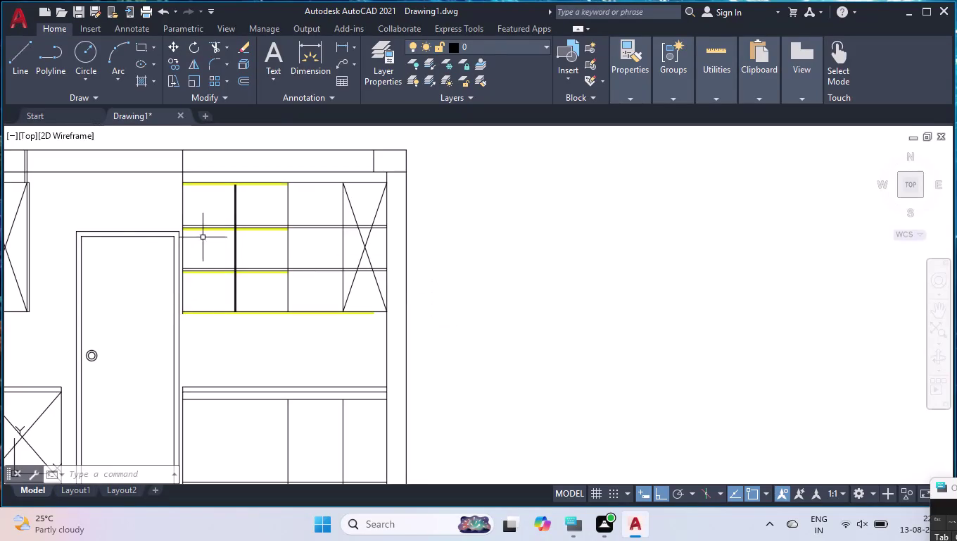
Join the bay's outline edges into one polyline.
key(o)
key(BackSpace)
key(j)
key(Return)
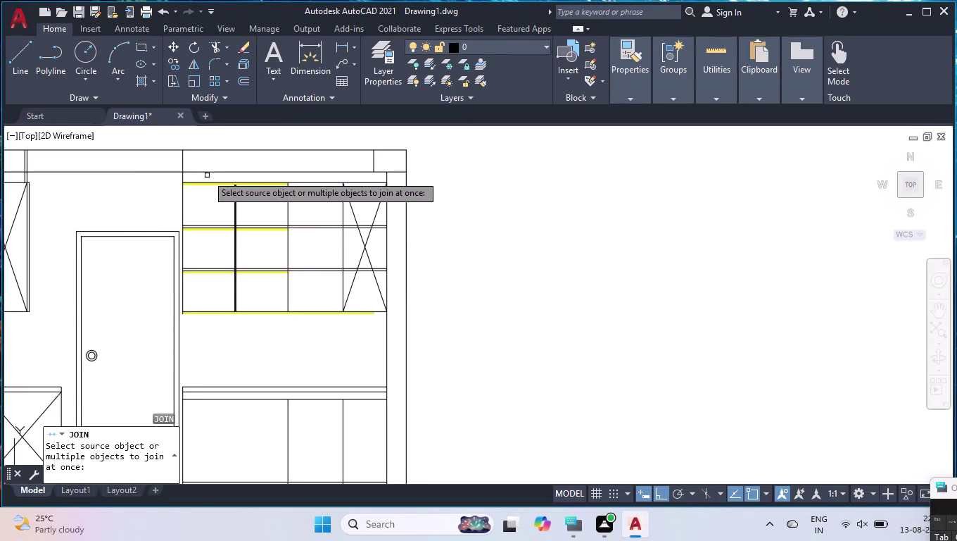
click(207, 176)
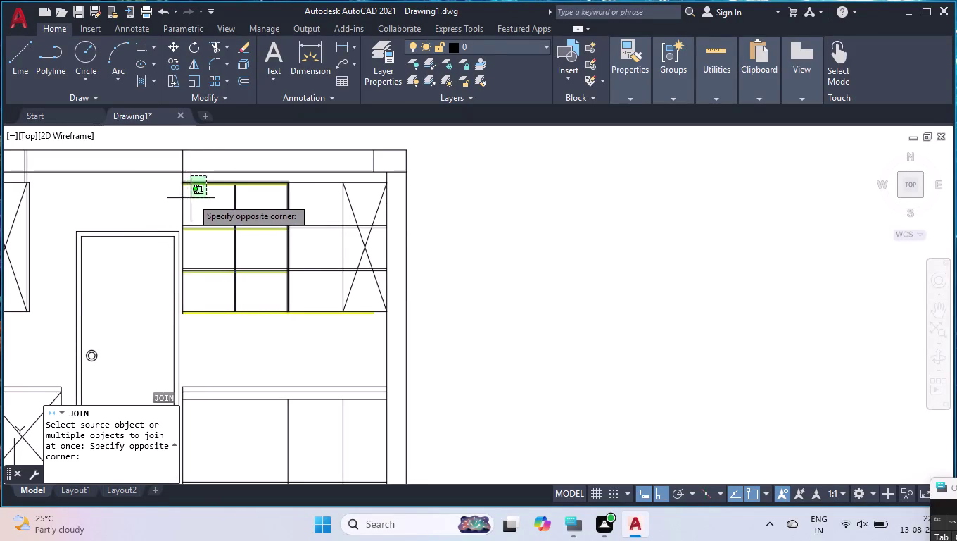
click(197, 198)
click(183, 194)
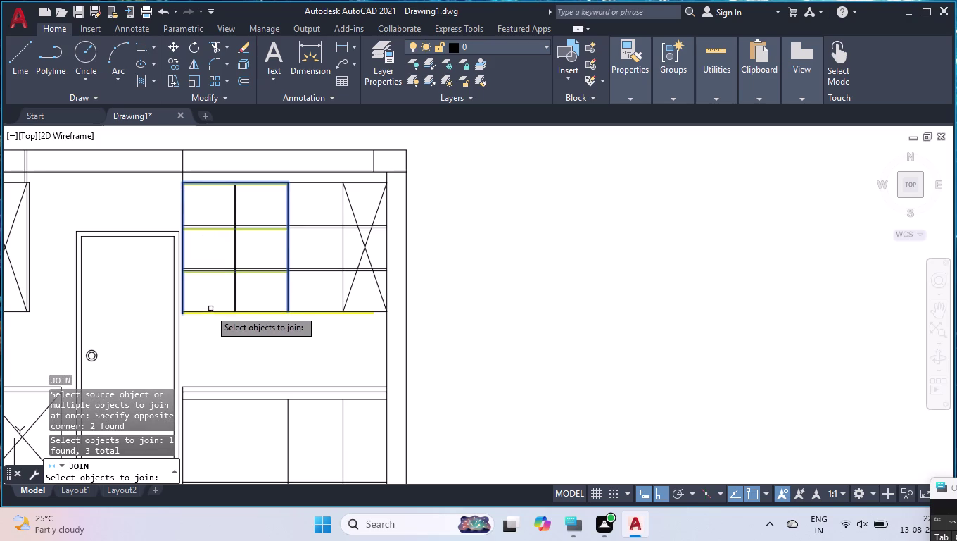
click(209, 309)
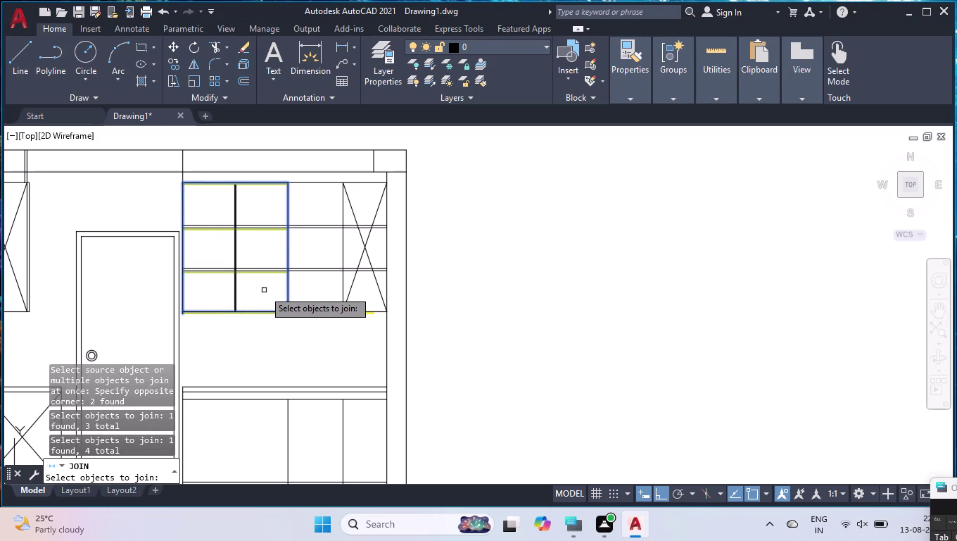
key(Return)
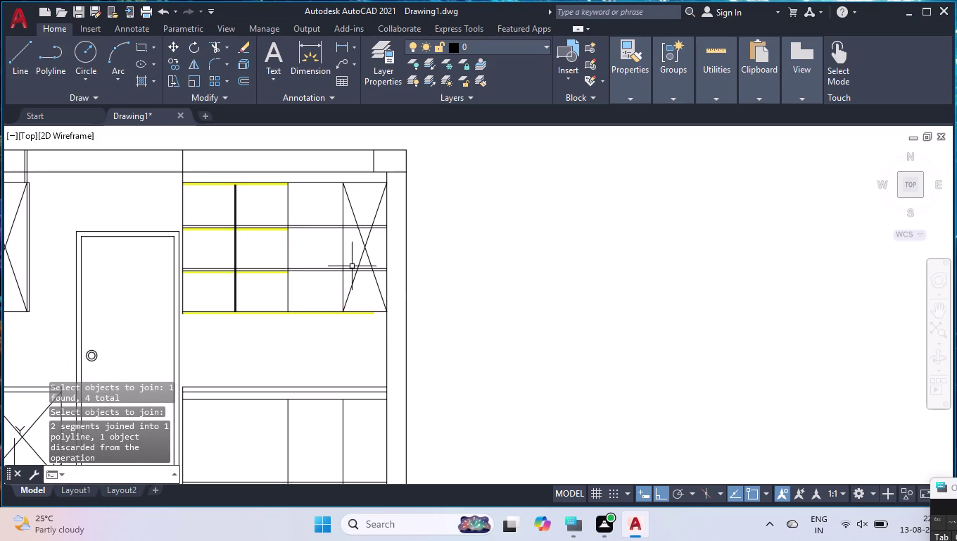
Offset the bay outline 40 units inward.
text(OFF)
key(Return)
text(49)
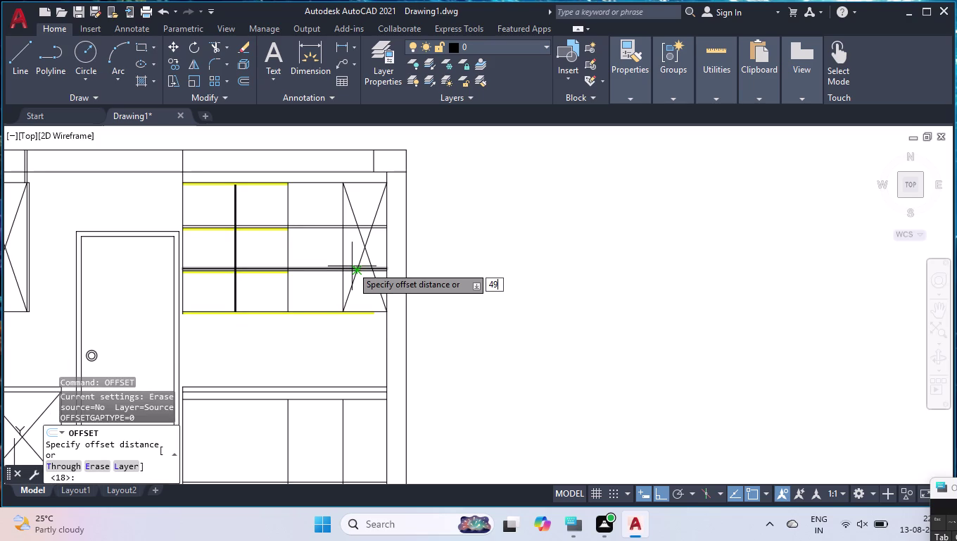
key(BackSpace)
key(0)
key(Return)
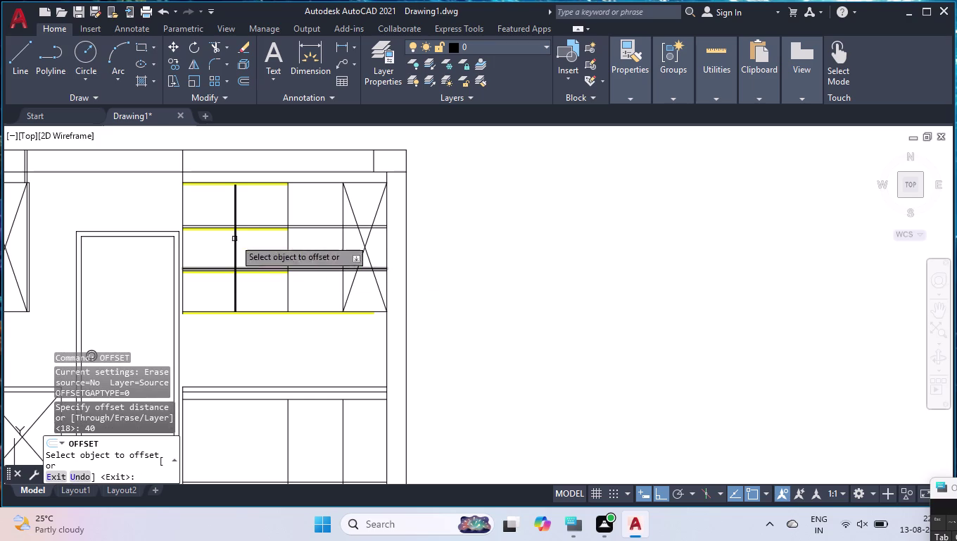
click(287, 247)
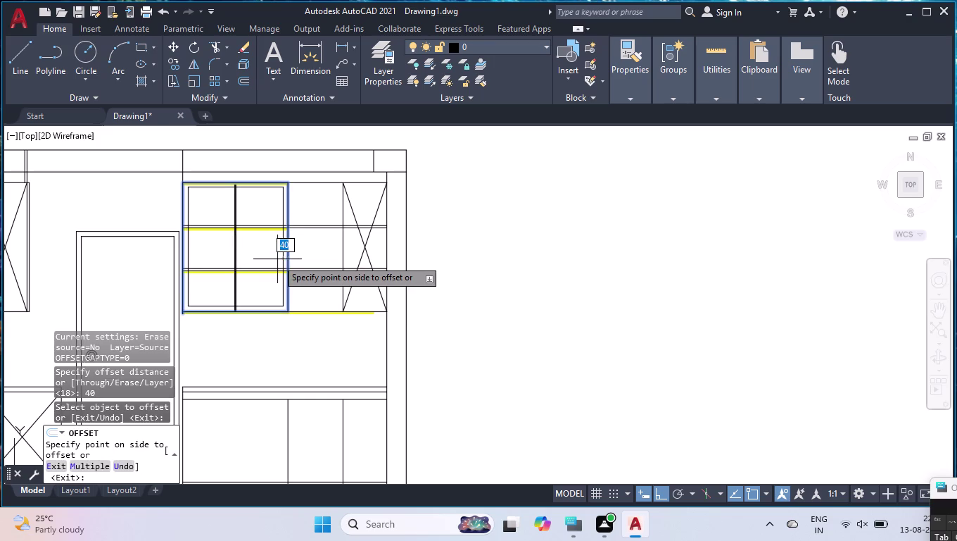
click(277, 260)
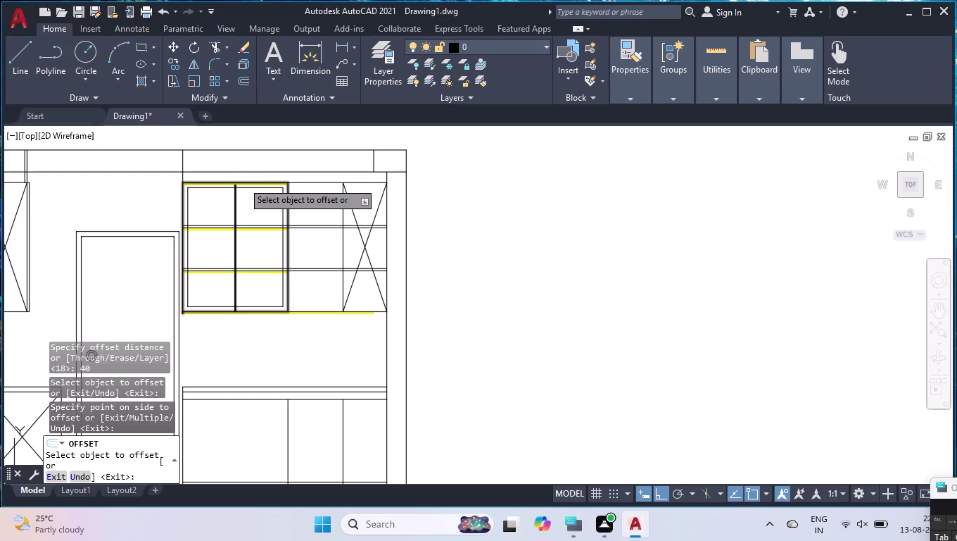
key(Escape)
Undo the inner offset outline and the bay-edge join.
key(Escape)
key(Escape)
key(u)
key(Return)
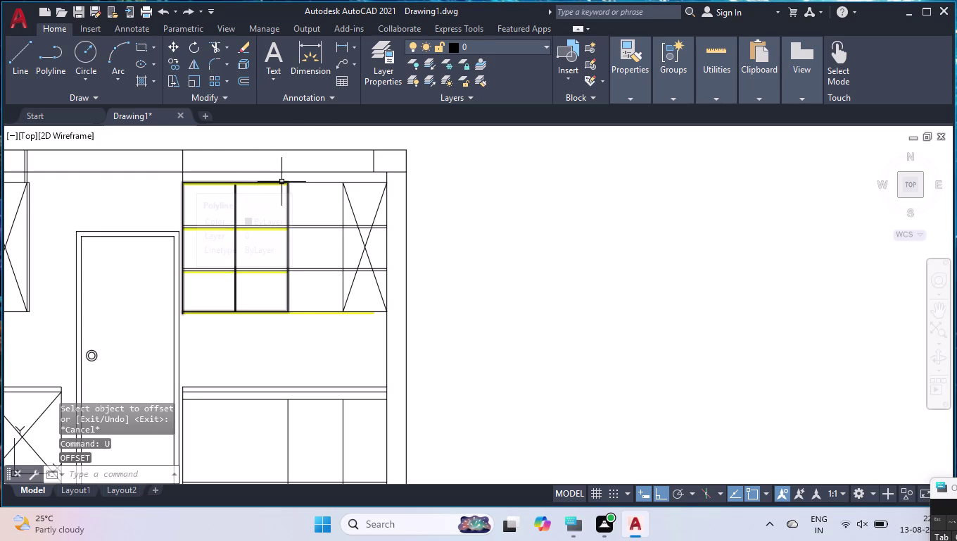
key(u)
key(Return)
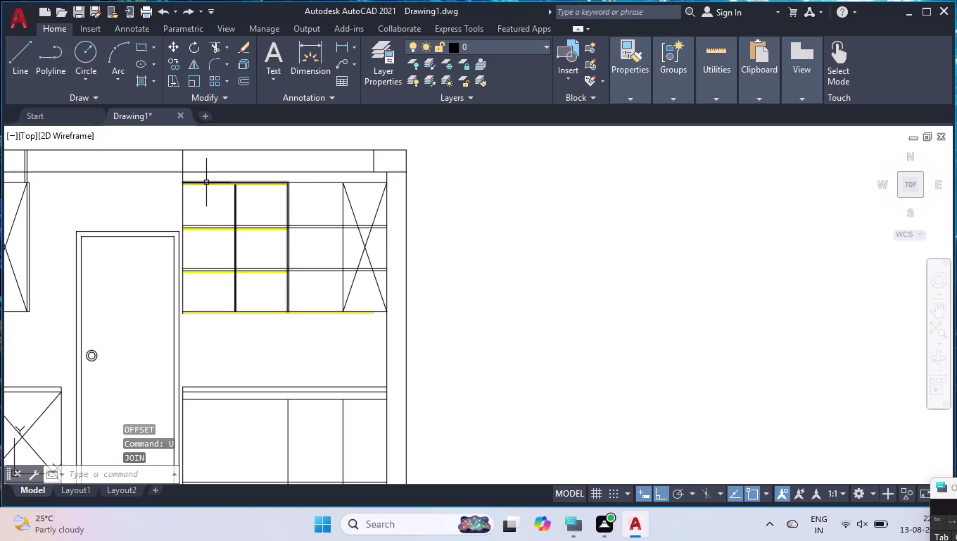
Break the bay's top-and-right outline at a single point with BR.
click(208, 182)
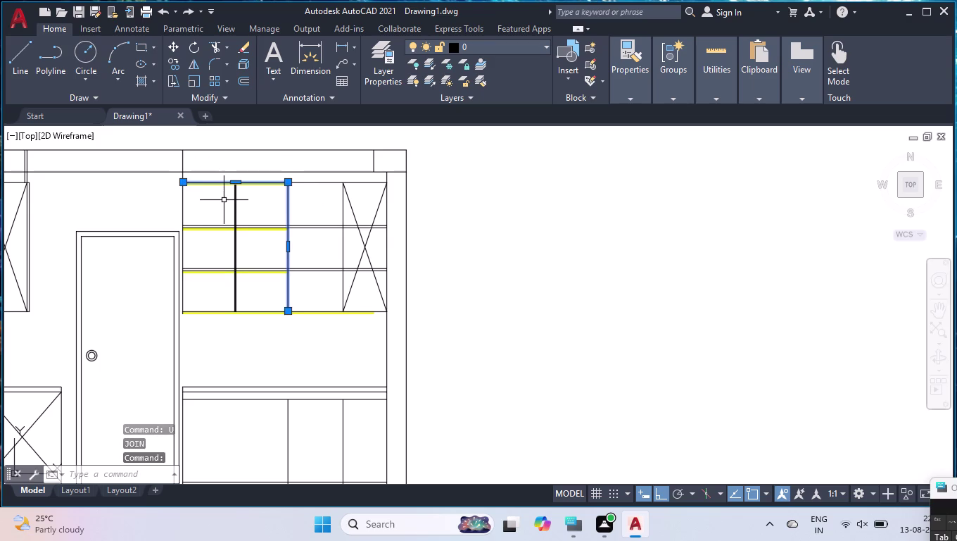
text(BR)
click(261, 246)
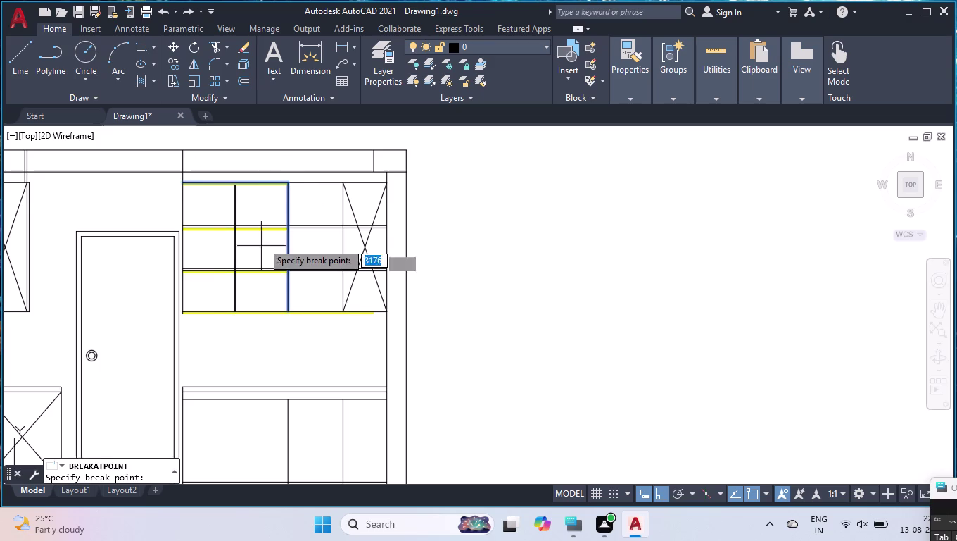
click(285, 183)
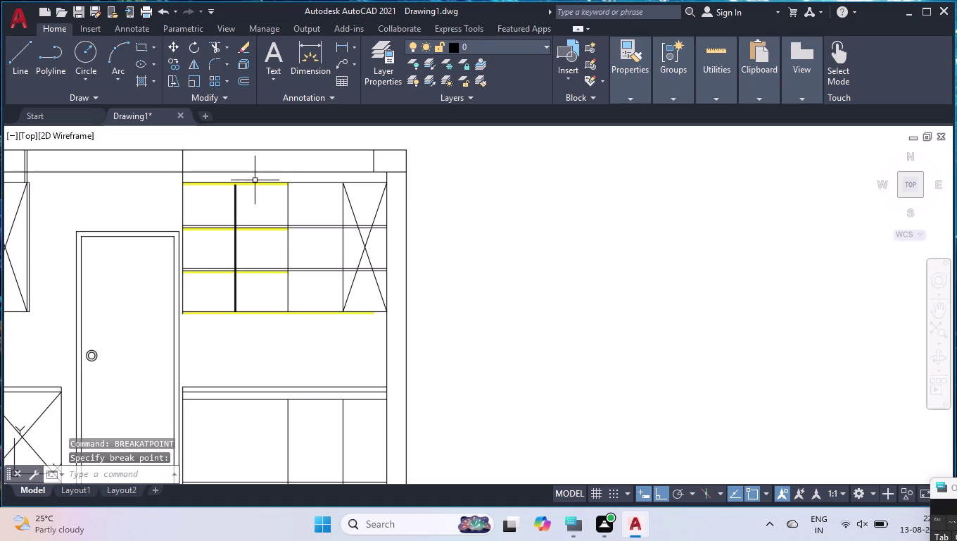
key(space)
scroll(up, 3)
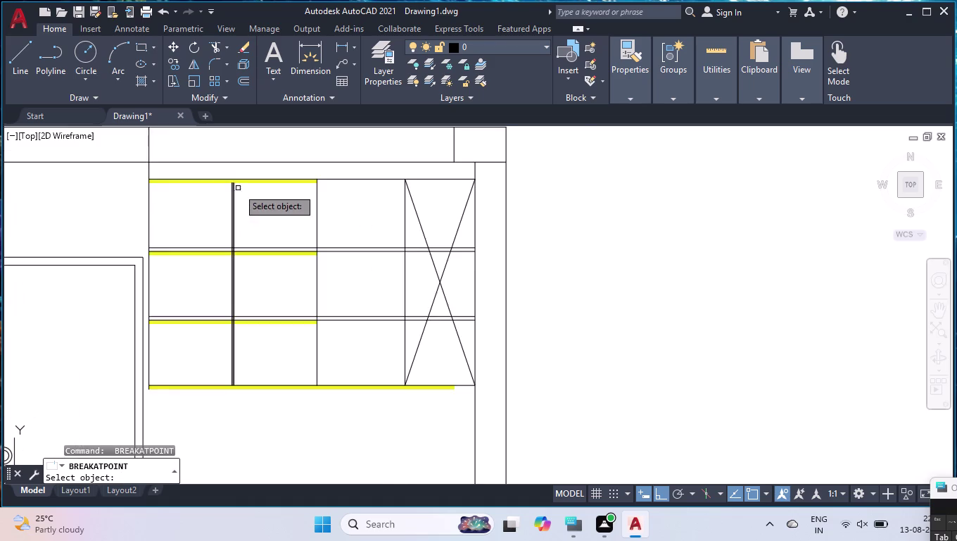
scroll(up, 3)
key(space)
key(space)
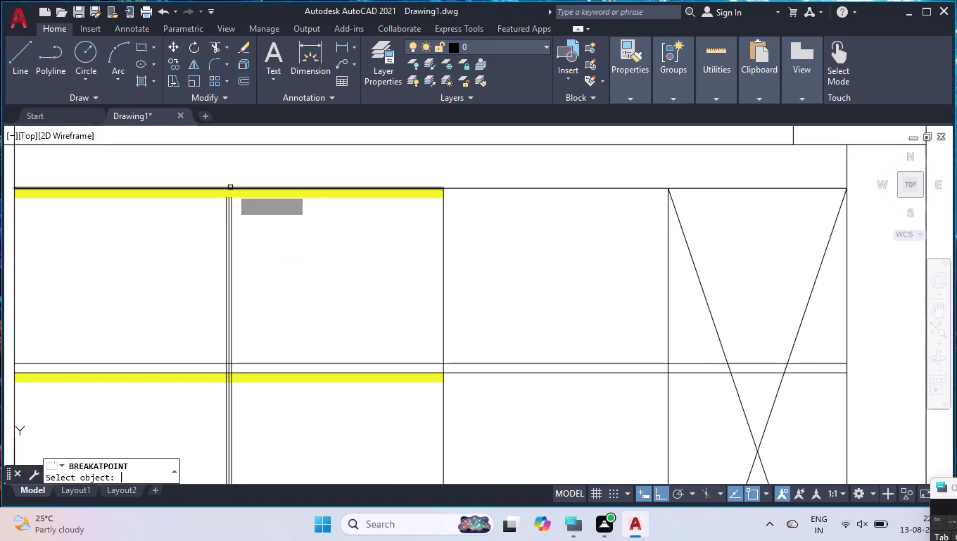
Split the bay's top edge at the centre divider.
click(223, 187)
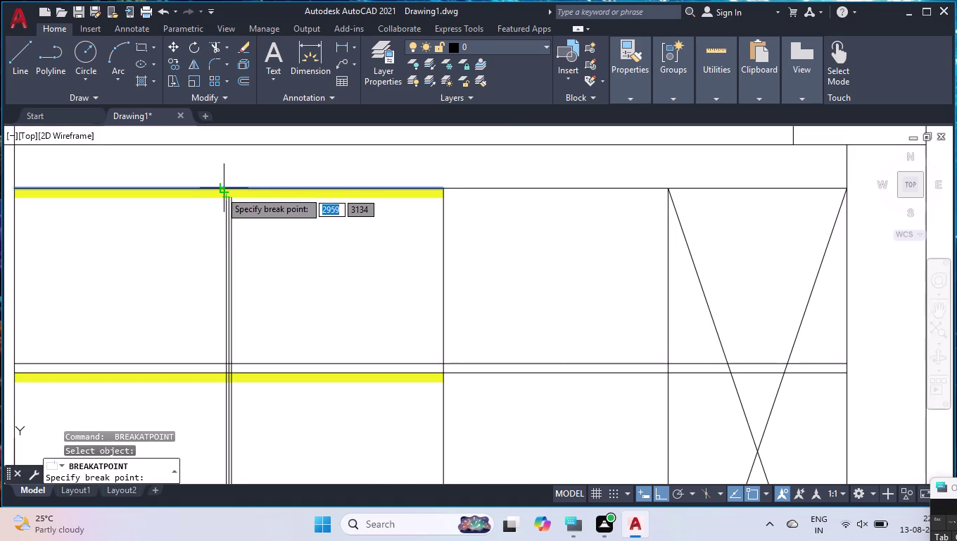
scroll(up, 3)
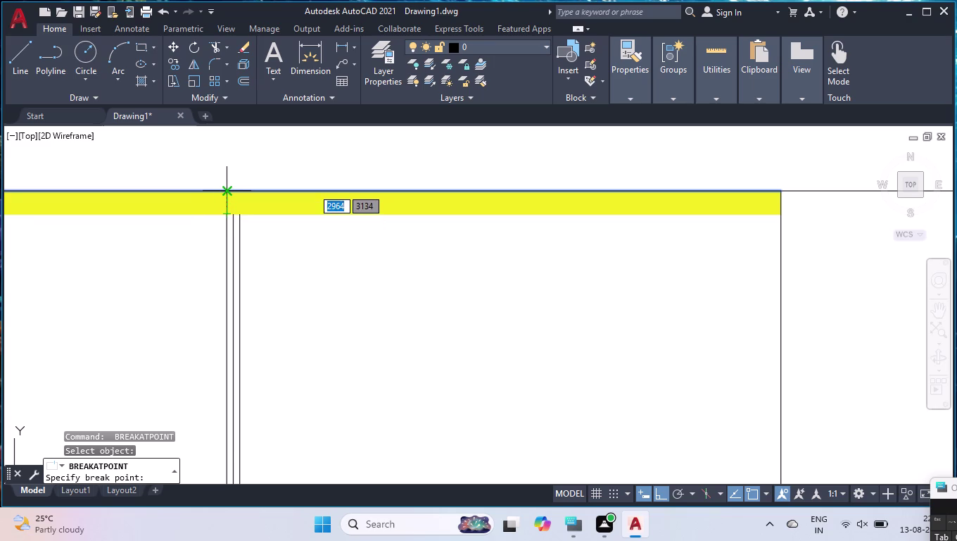
click(225, 188)
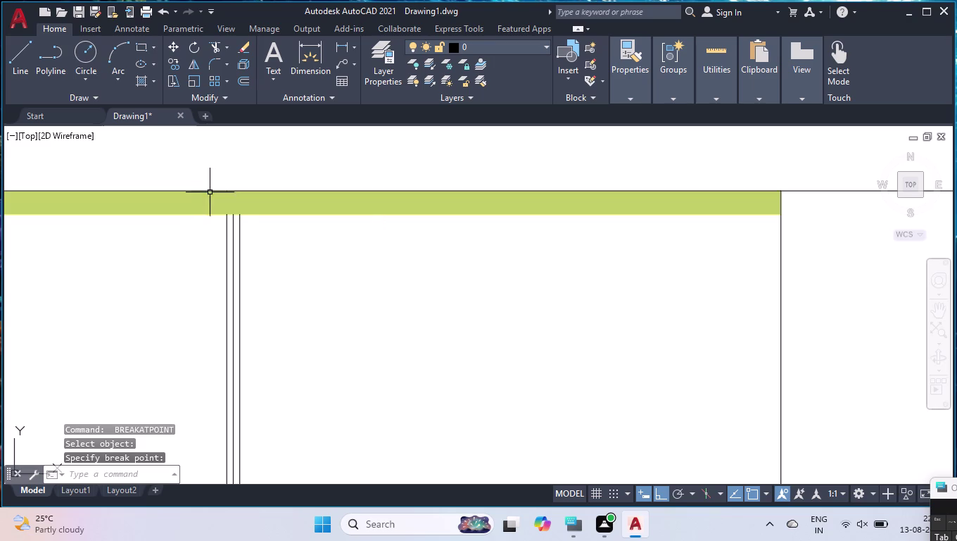
scroll(down, 3)
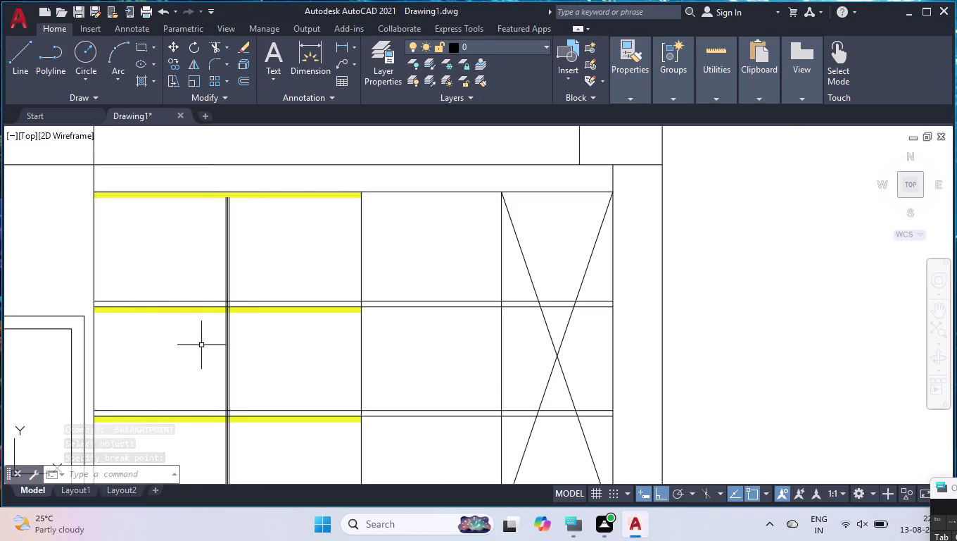
scroll(down, 3)
Split the bay's bottom edge at the centre divider.
key(space)
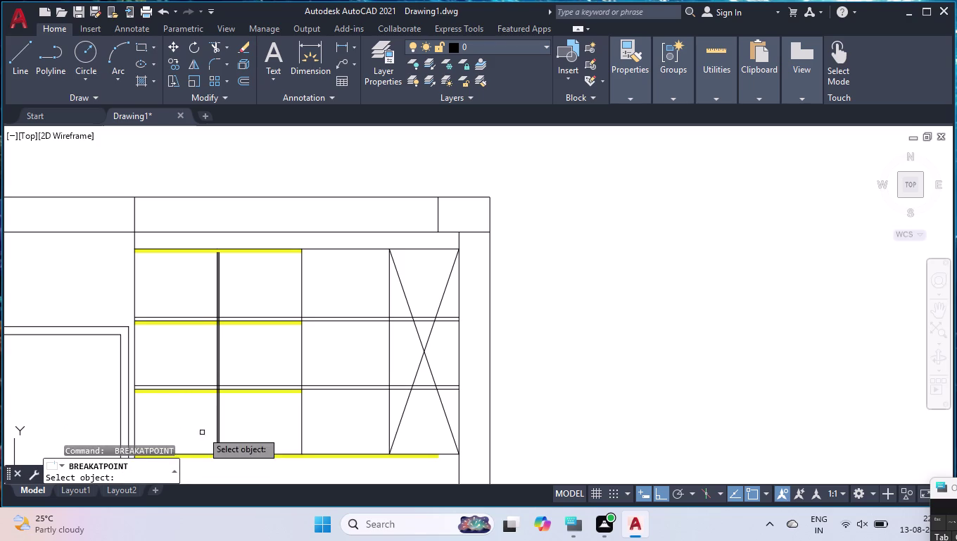
scroll(down, 3)
scroll(up, 3)
scroll(down, 3)
scroll(up, 3)
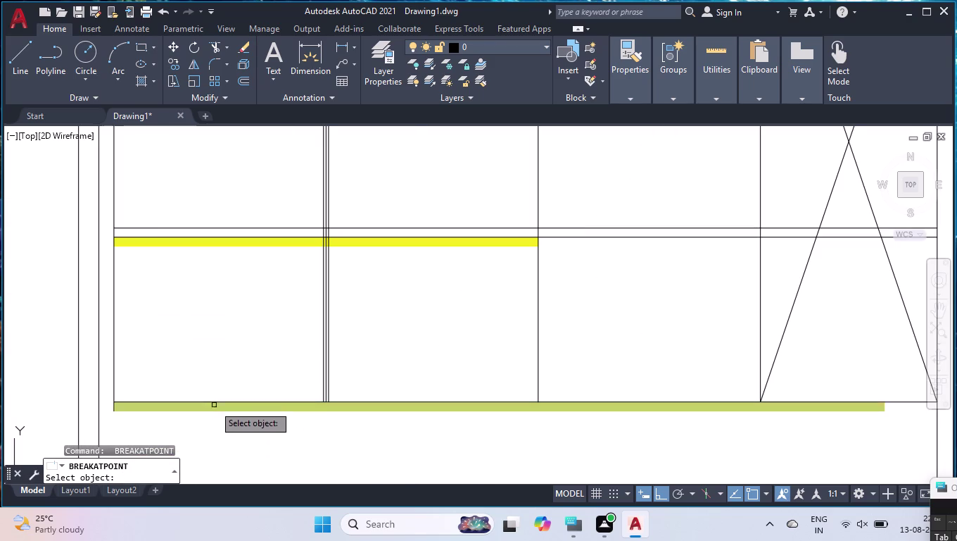
click(213, 402)
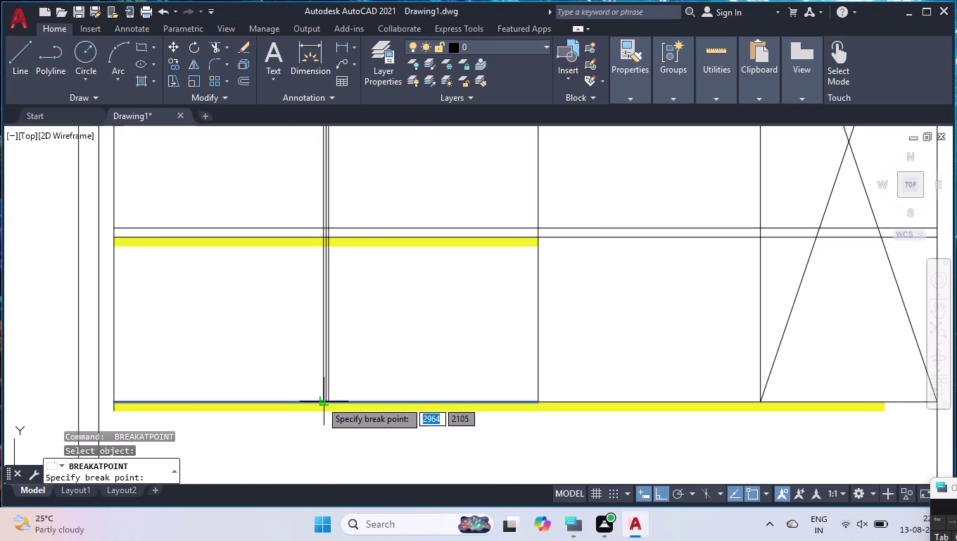
click(321, 401)
Join the left column's bottom, divider, side and top edges into one polyline.
click(272, 401)
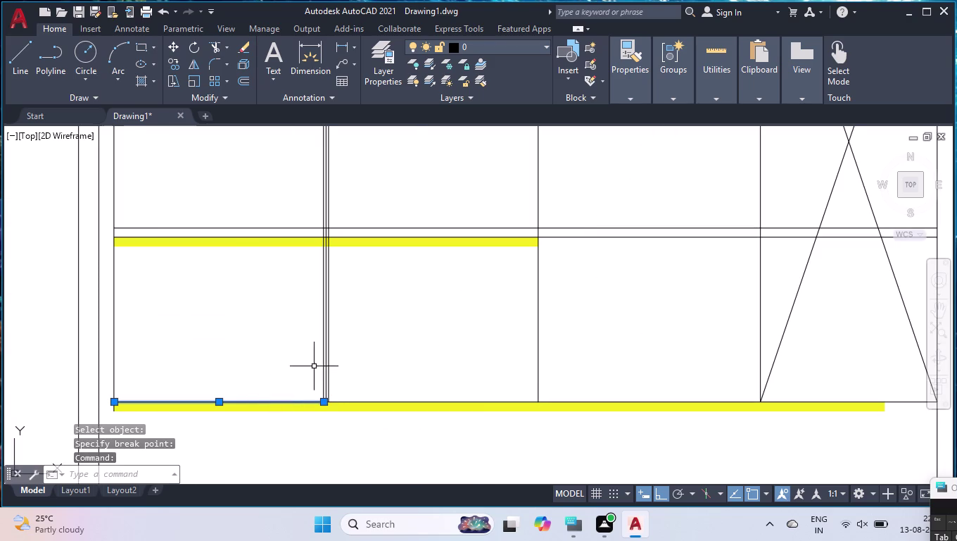
click(323, 354)
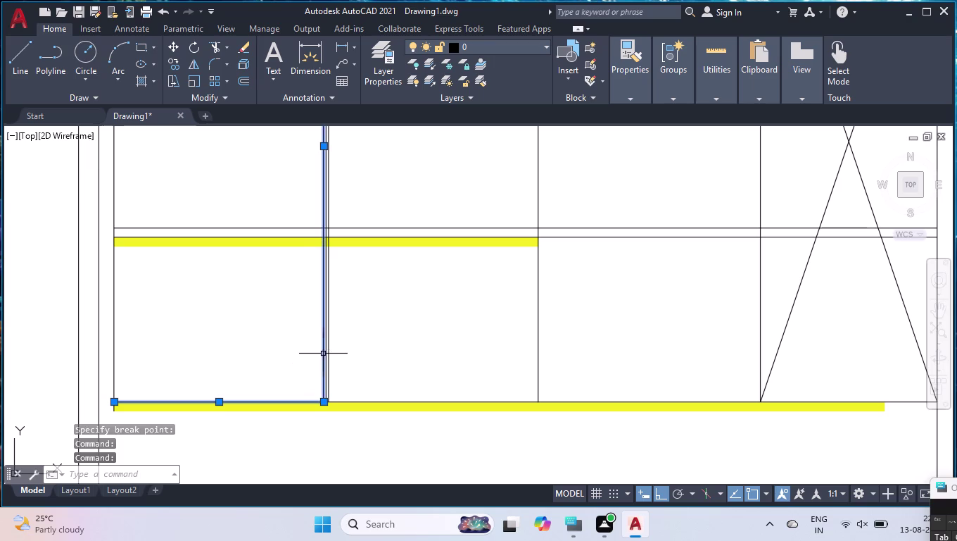
click(112, 345)
scroll(down, 3)
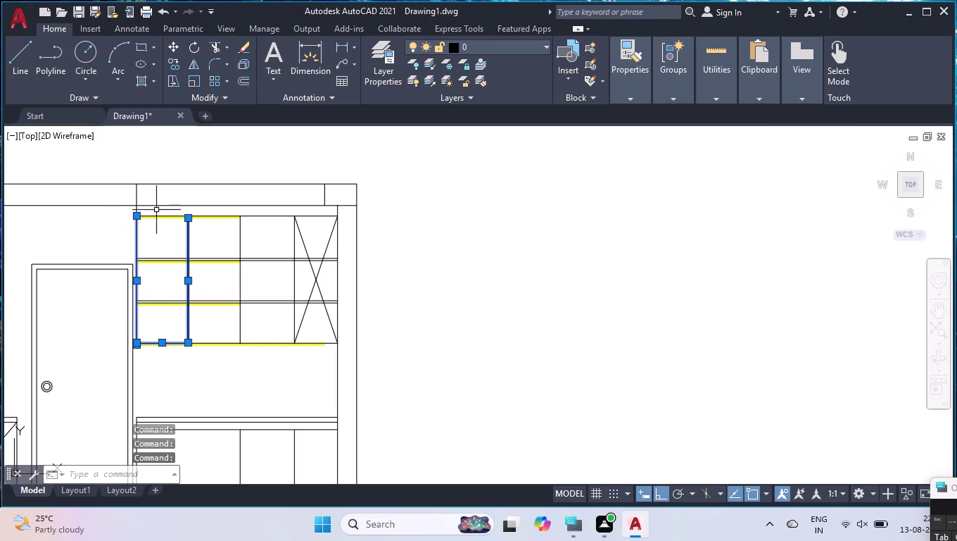
click(159, 215)
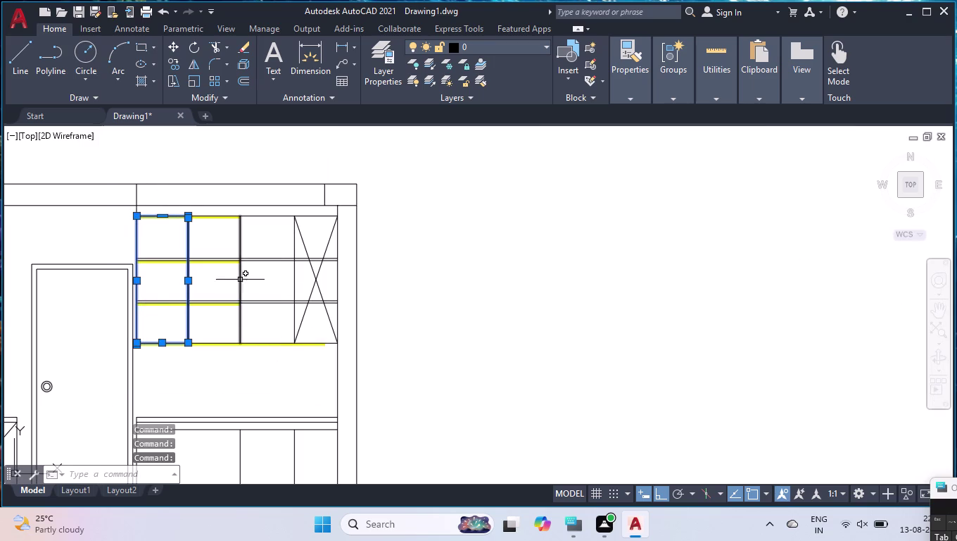
key(j)
key(Return)
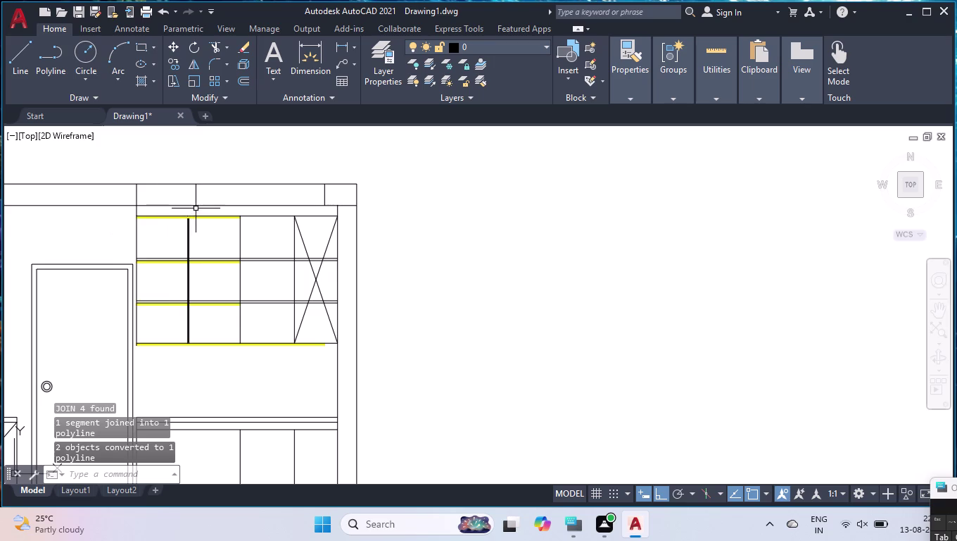
scroll(up, 3)
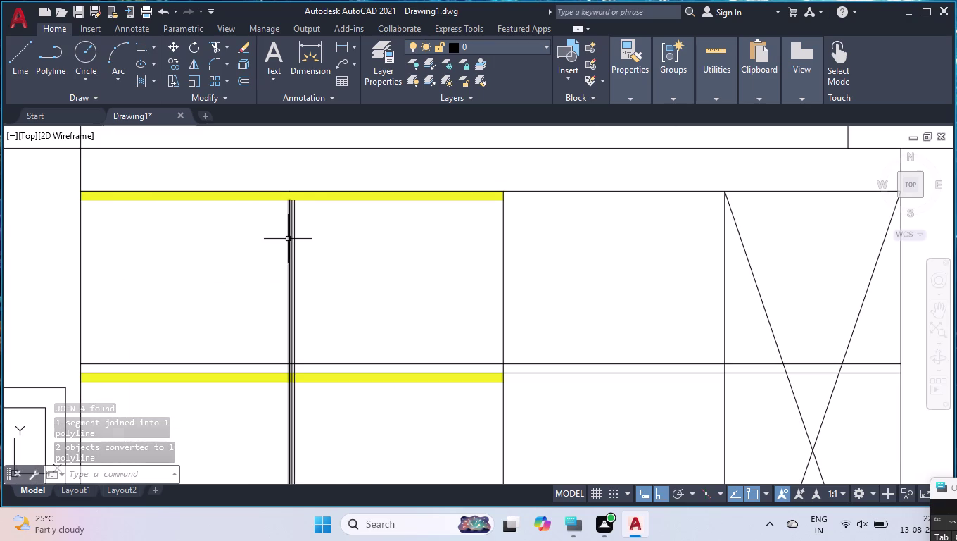
Offset the left glass shutter's edges 40 units inward.
text(O)
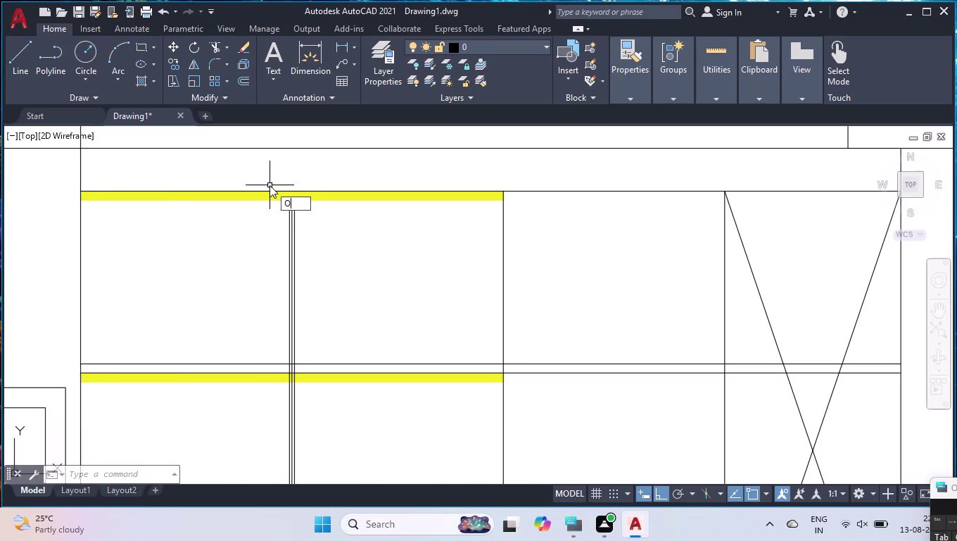
text(F)
key(Return)
text(4)
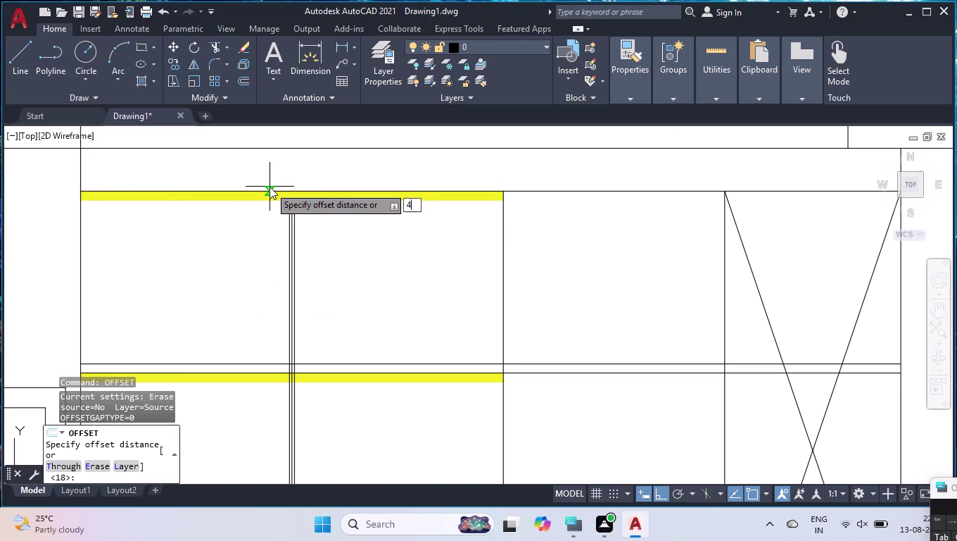
text(0)
key(Return)
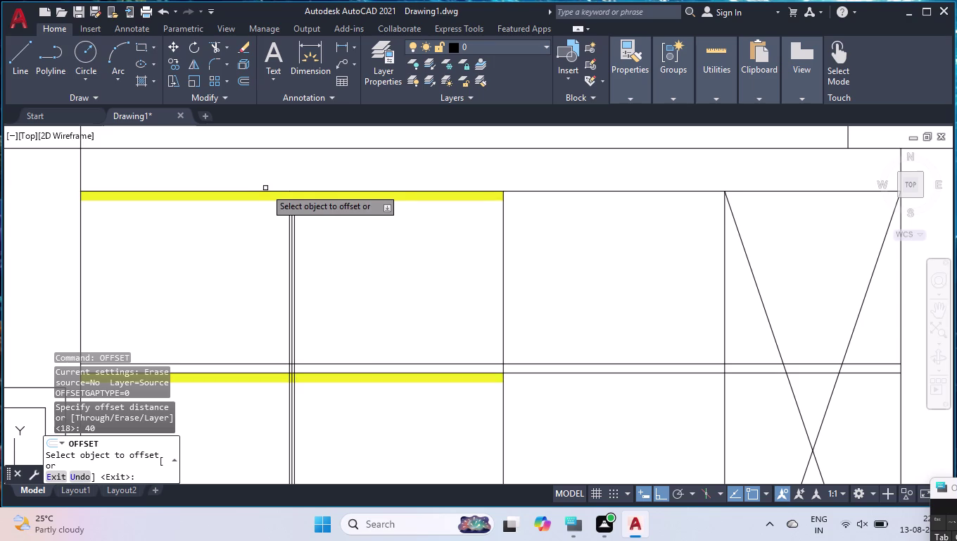
click(266, 189)
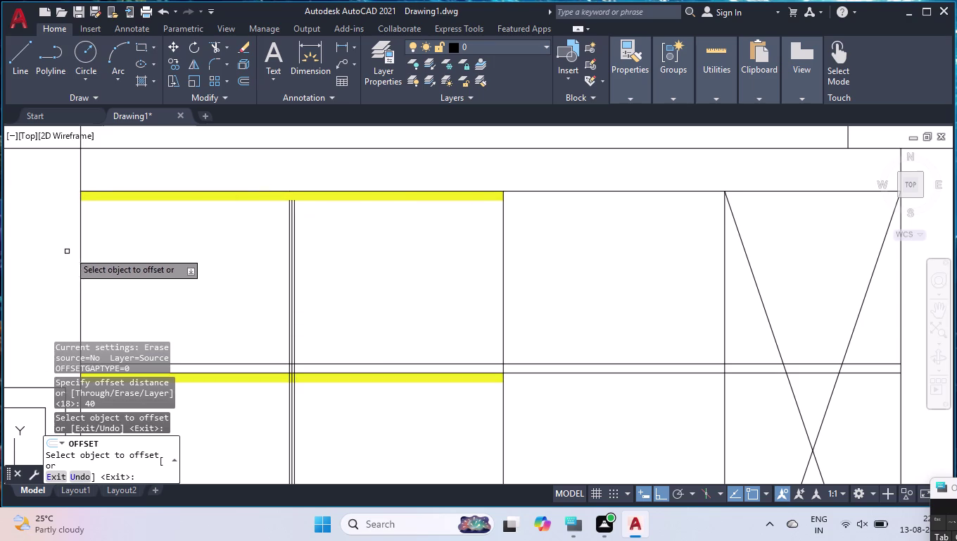
click(80, 253)
click(139, 266)
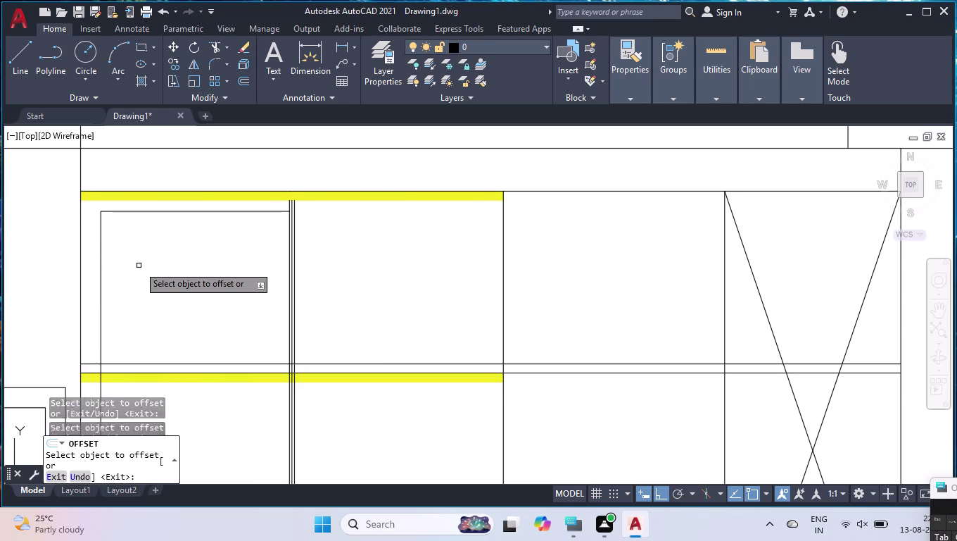
click(288, 287)
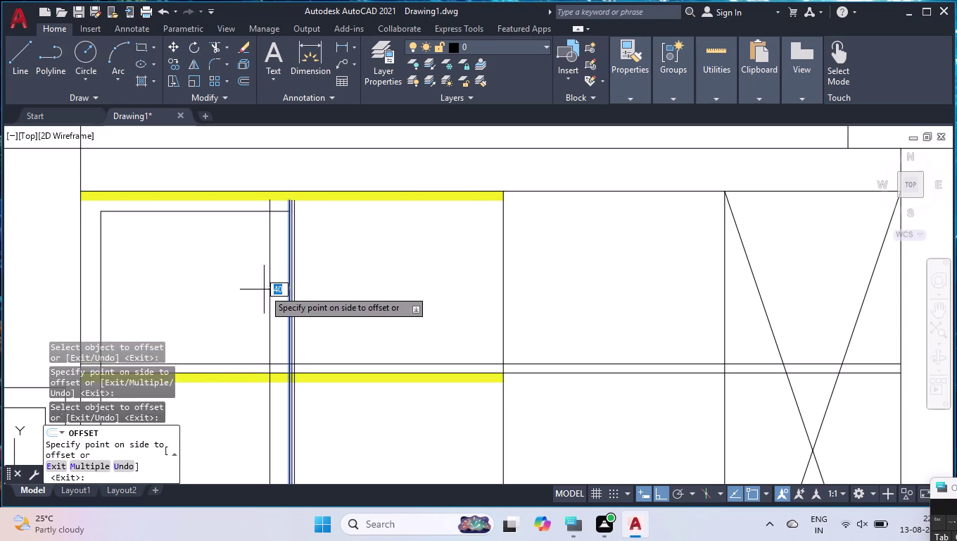
click(264, 289)
key(Return)
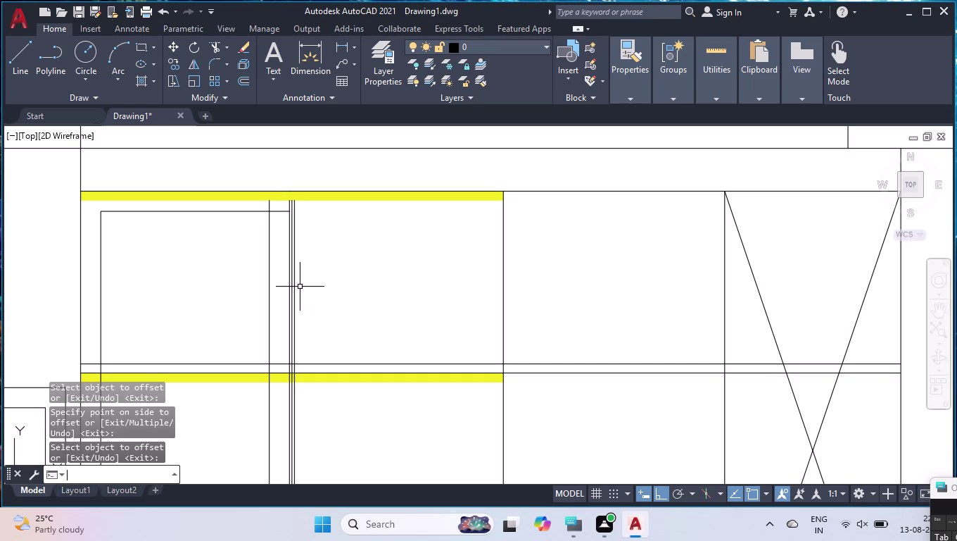
Trim the overhanging segments at the shutter's top corner.
text(TR)
key(Return)
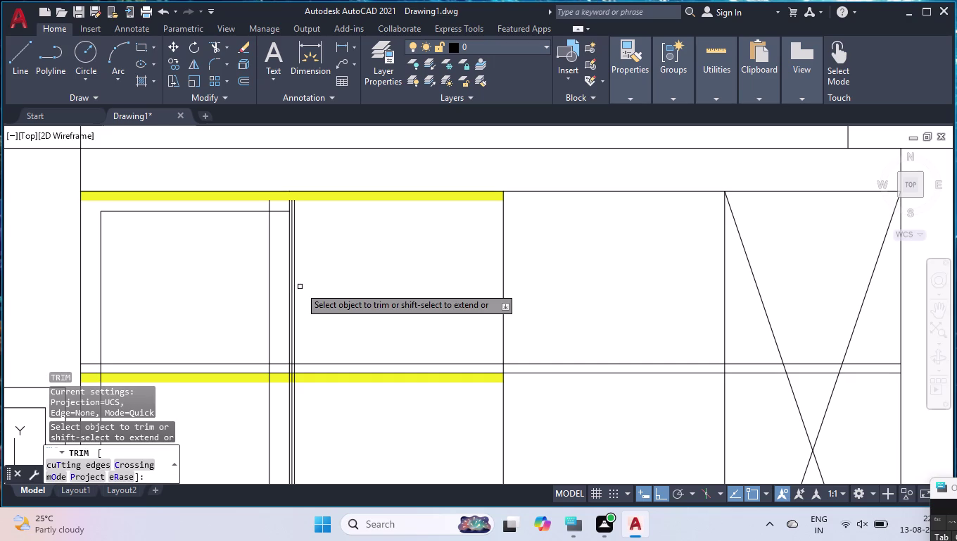
click(270, 206)
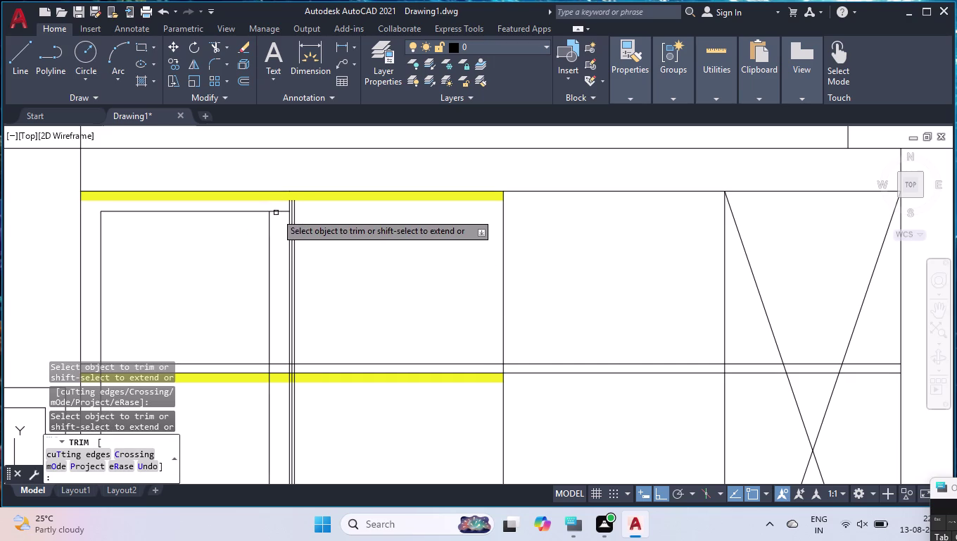
click(276, 211)
scroll(down, 3)
scroll(down, 3)
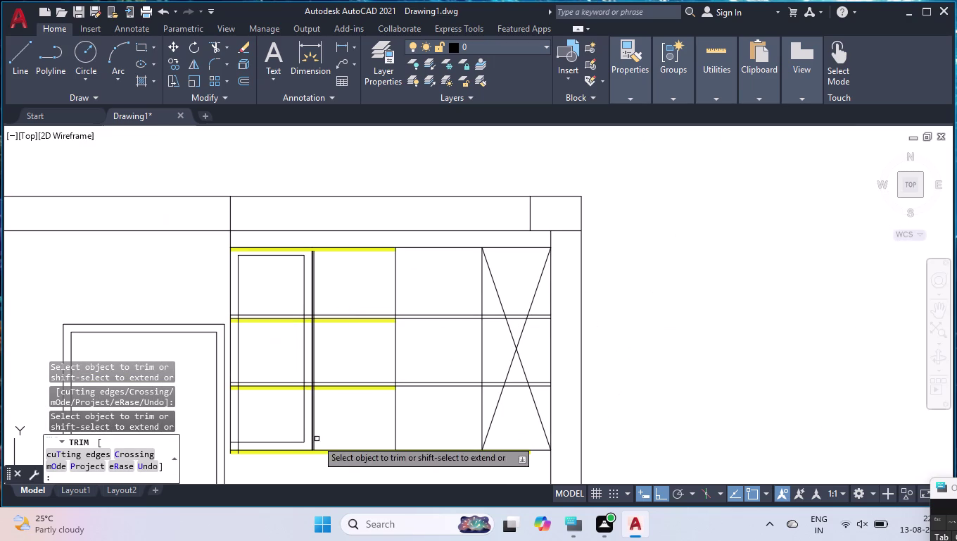
scroll(up, 3)
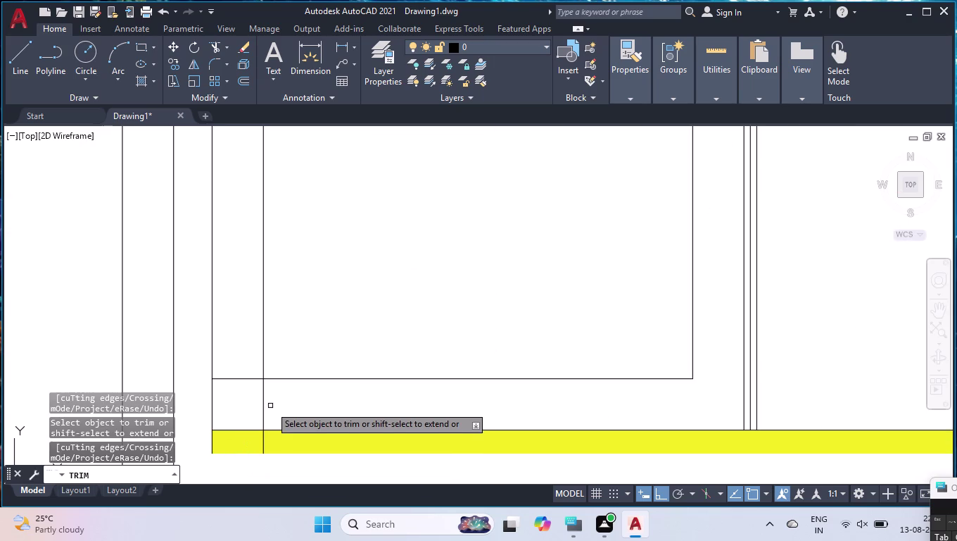
Trim the leftover lines at the shutter's bottom corner.
click(261, 406)
click(246, 370)
click(246, 392)
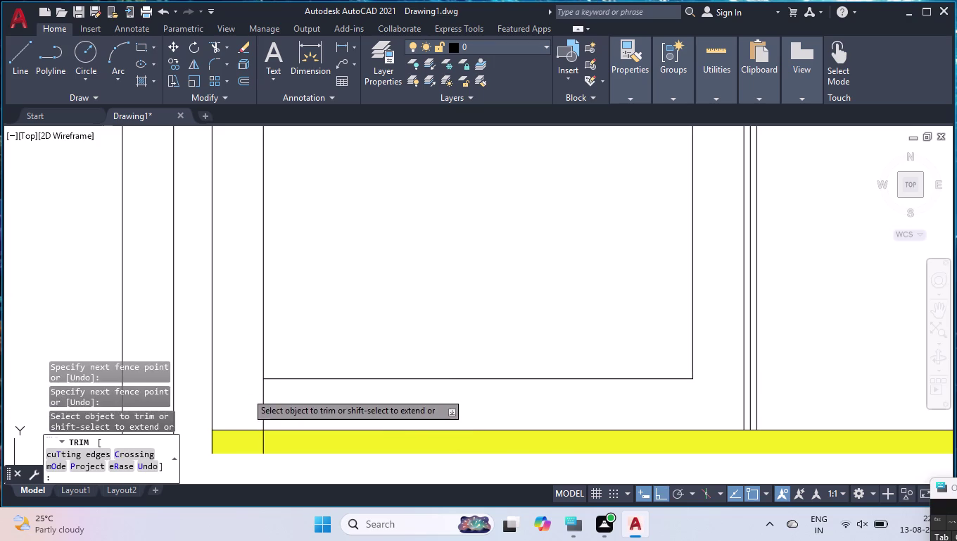
click(279, 402)
click(262, 440)
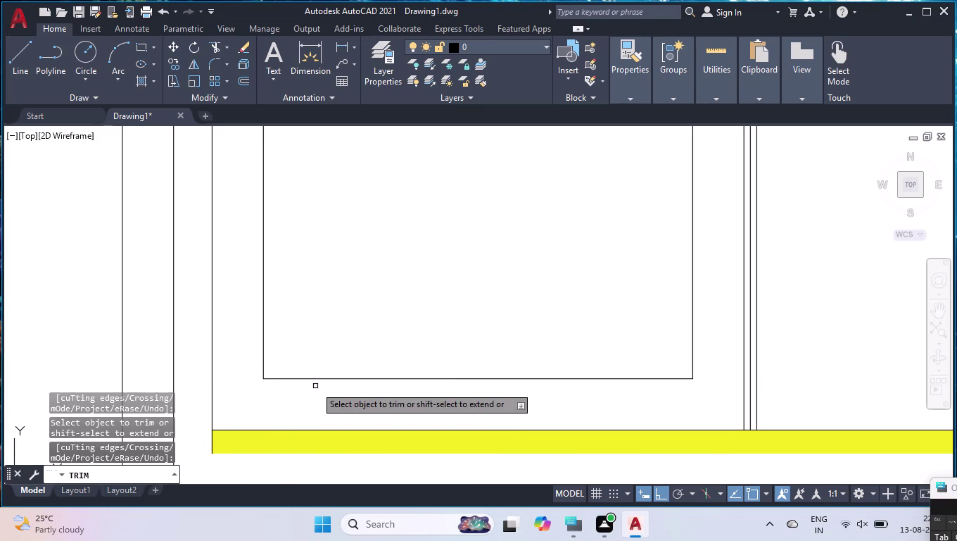
key(Return)
scroll(down, 3)
scroll(down, 3)
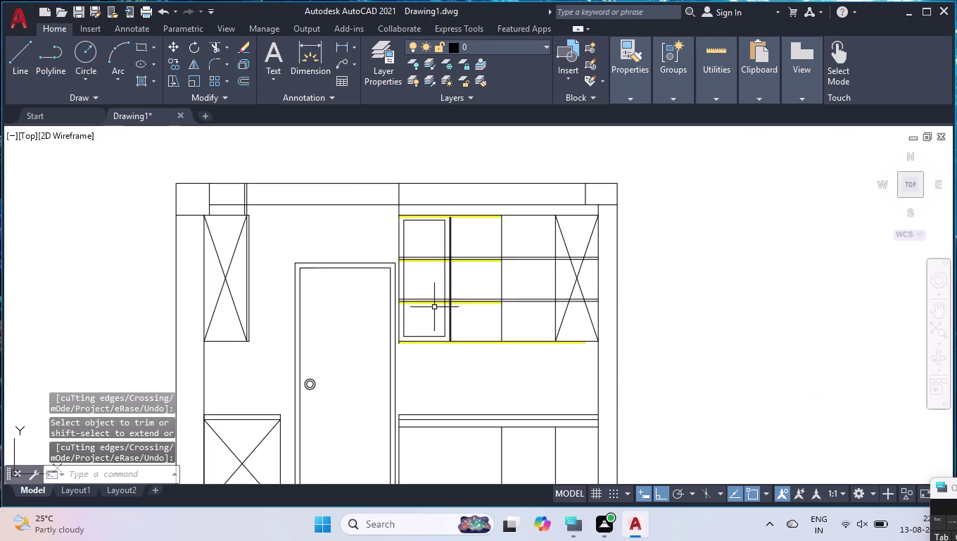
scroll(up, 3)
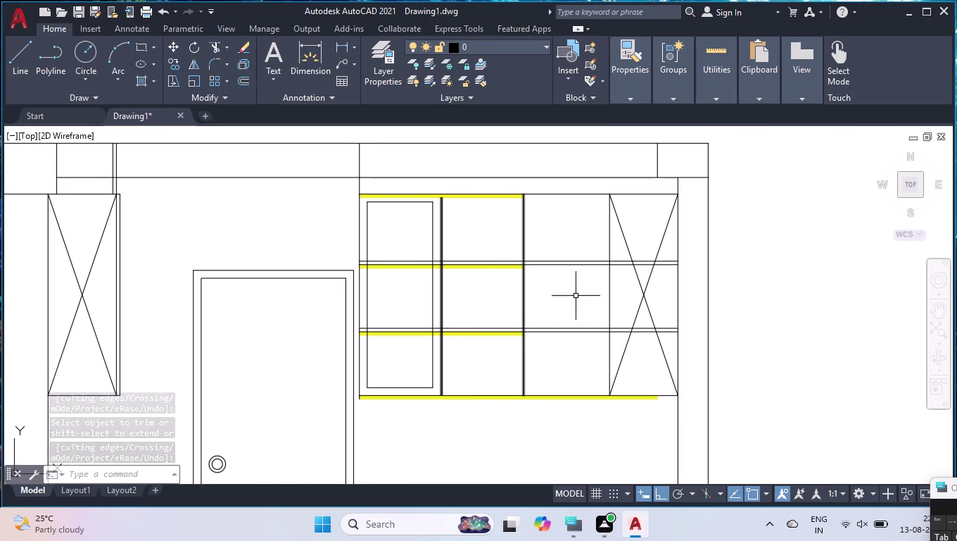
scroll(up, 3)
key(space)
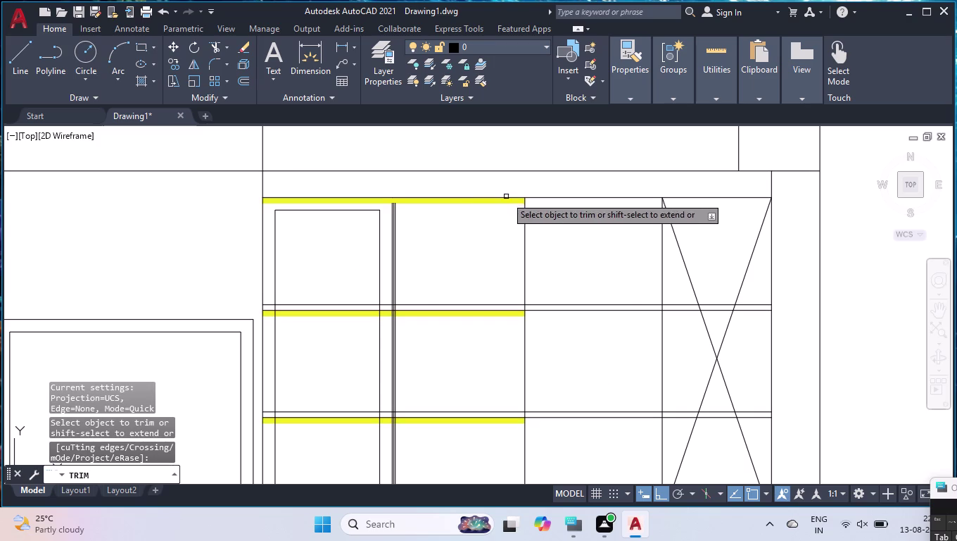
key(space)
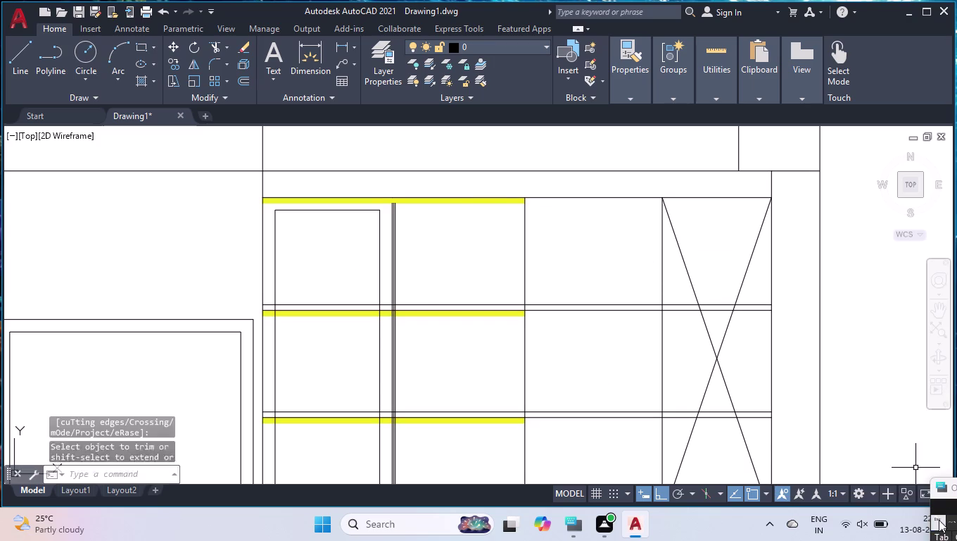
Break the top yellow shelf line at a single point on the shutter divider.
text(BR)
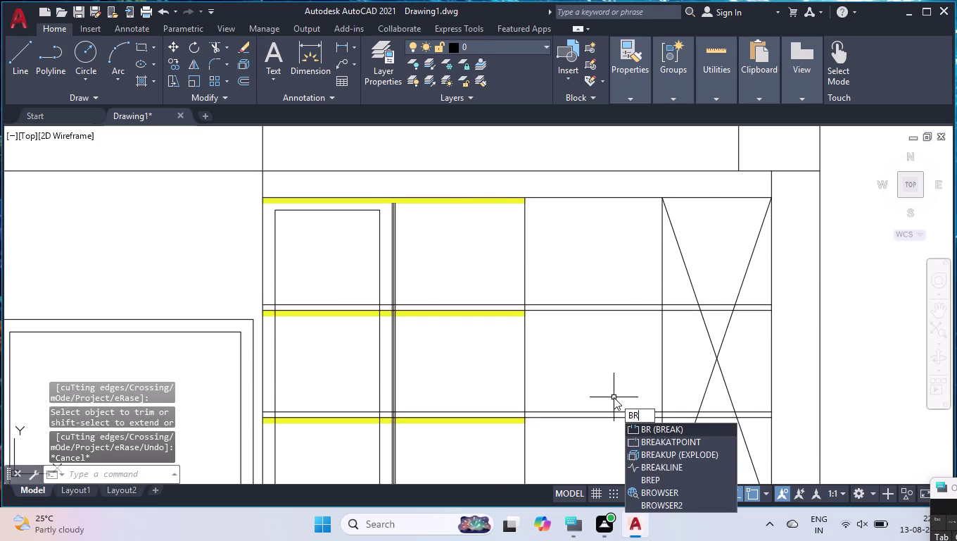
key(Return)
key(Return)
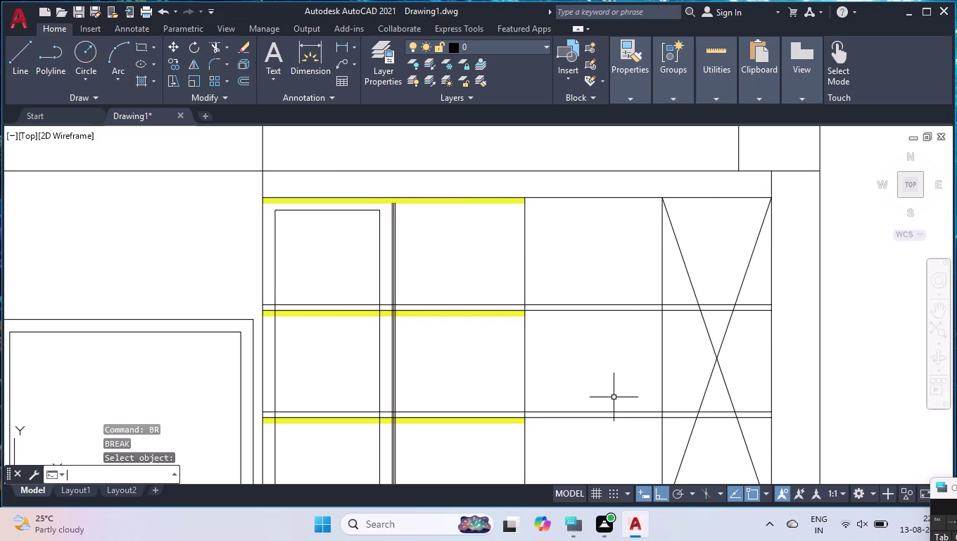
text(BR)
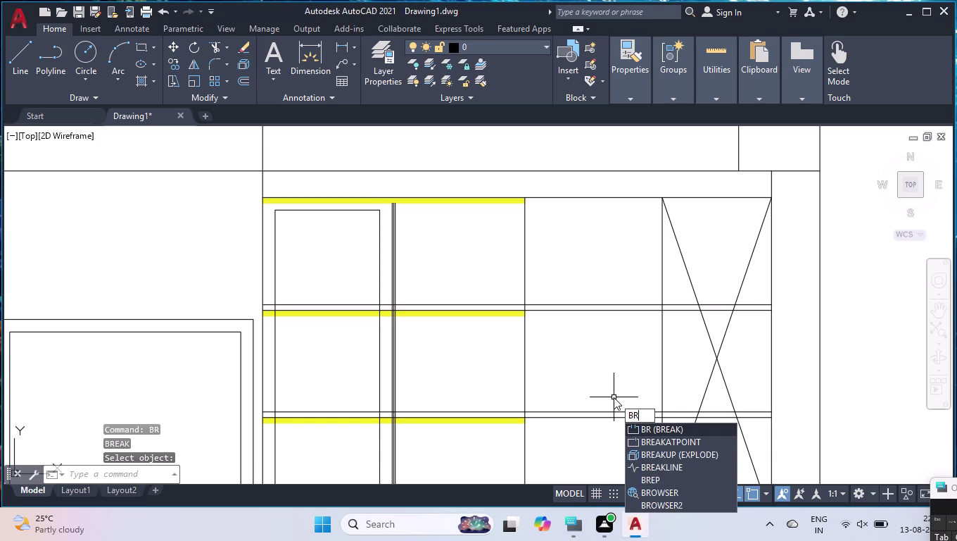
click(645, 446)
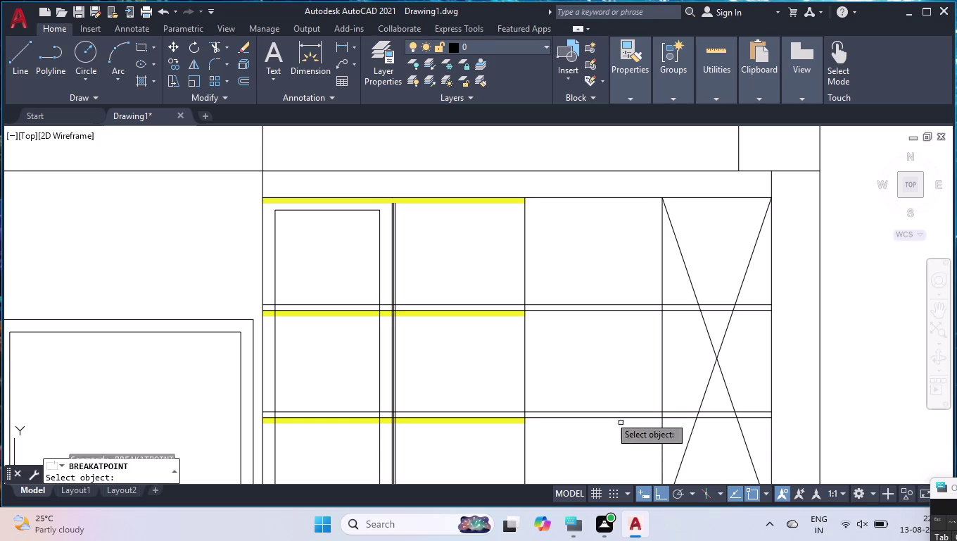
click(473, 197)
scroll(up, 3)
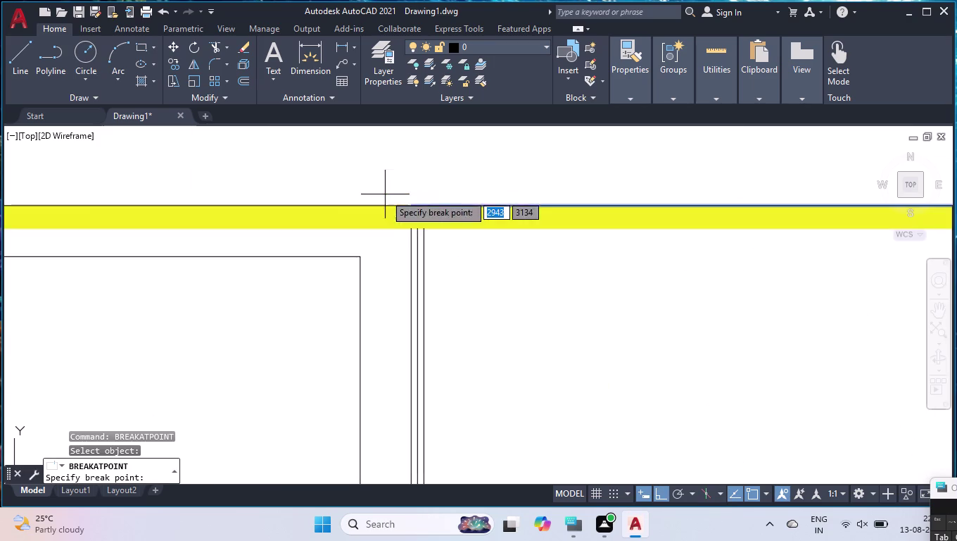
click(425, 204)
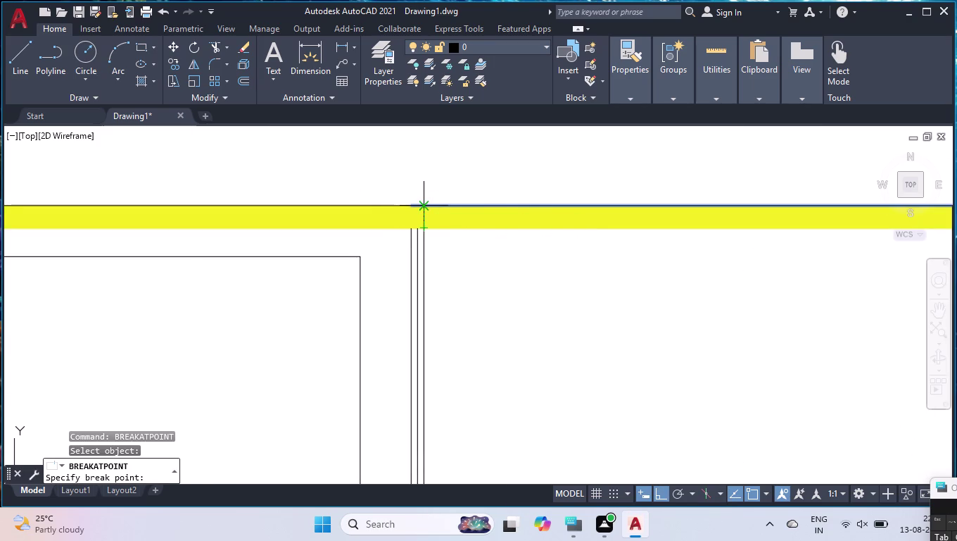
scroll(down, 3)
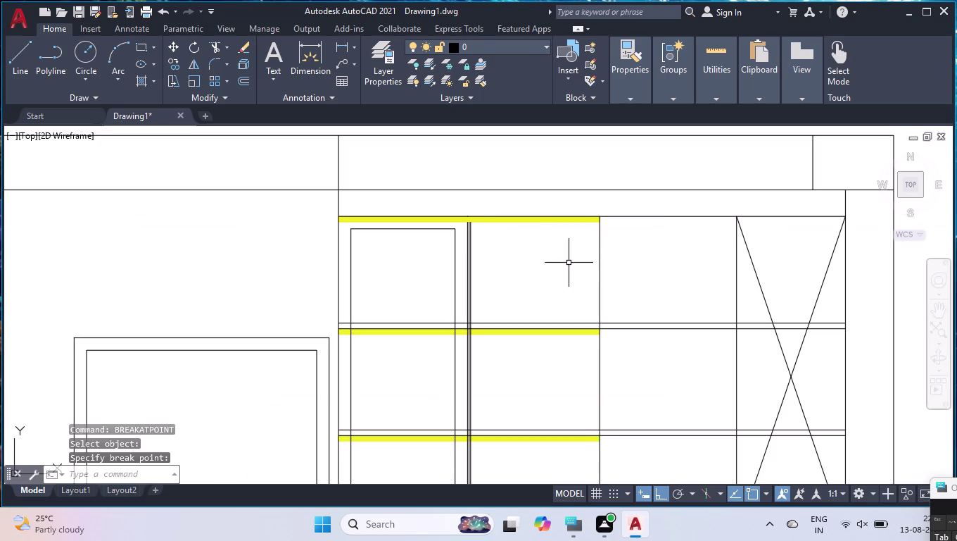
scroll(down, 3)
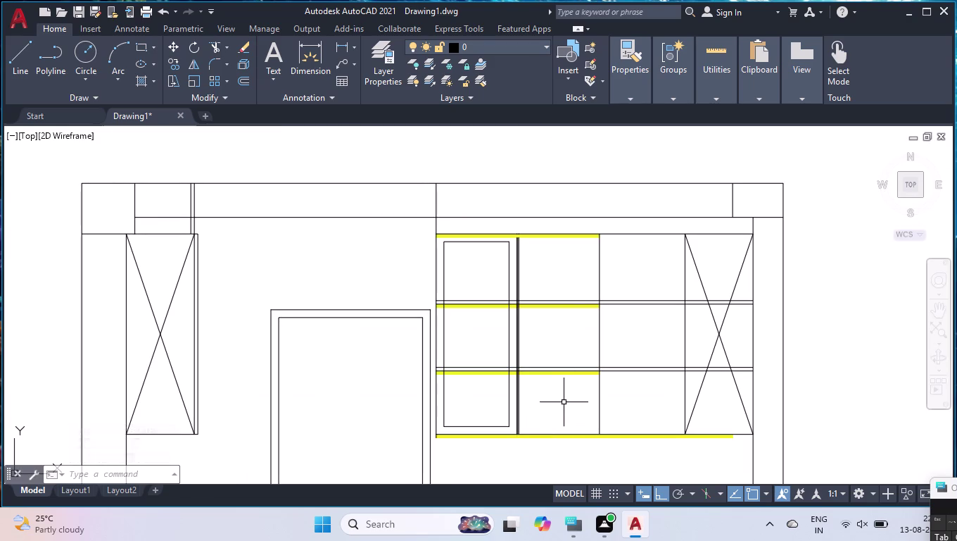
Join the right bay's top edge, divider and bottom edge lines into one polyline.
key(b)
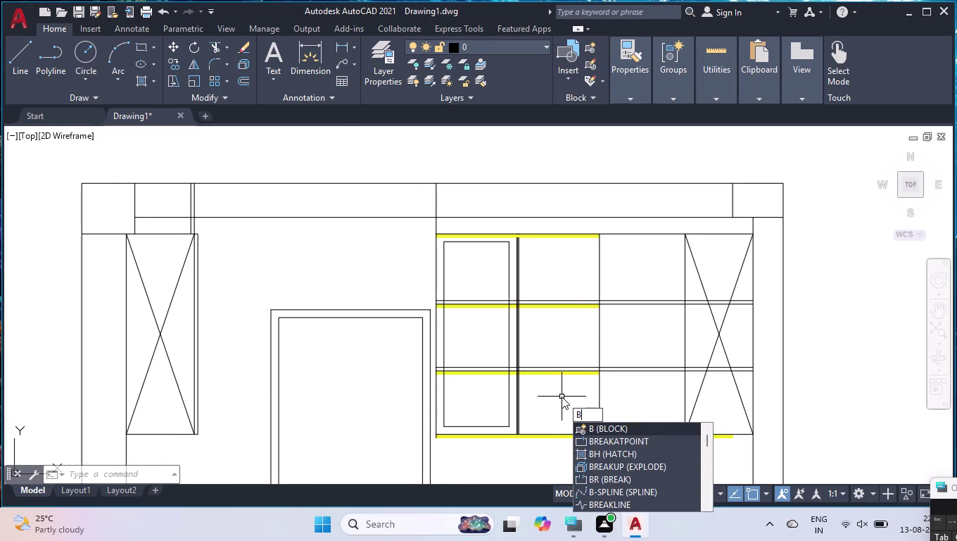
key(BackSpace)
key(j)
key(Return)
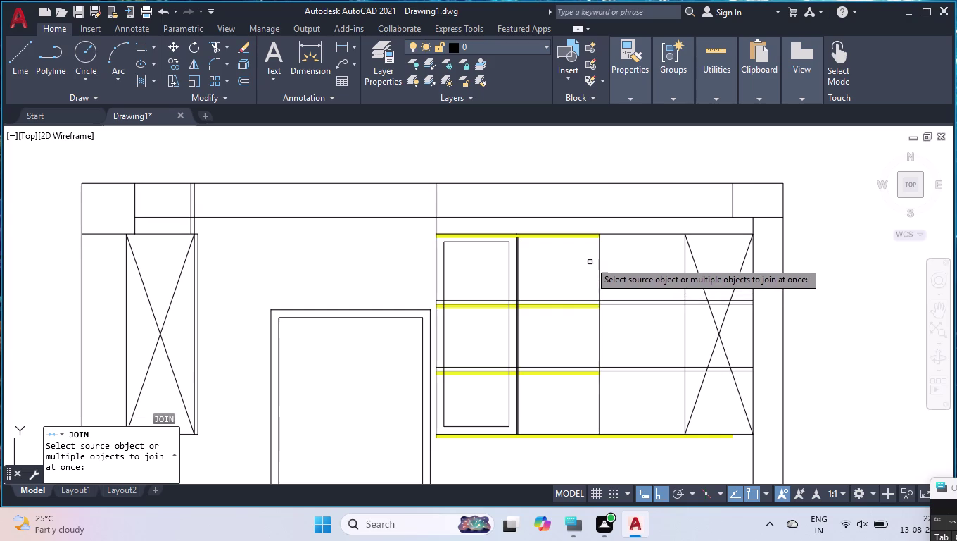
click(600, 264)
scroll(up, 3)
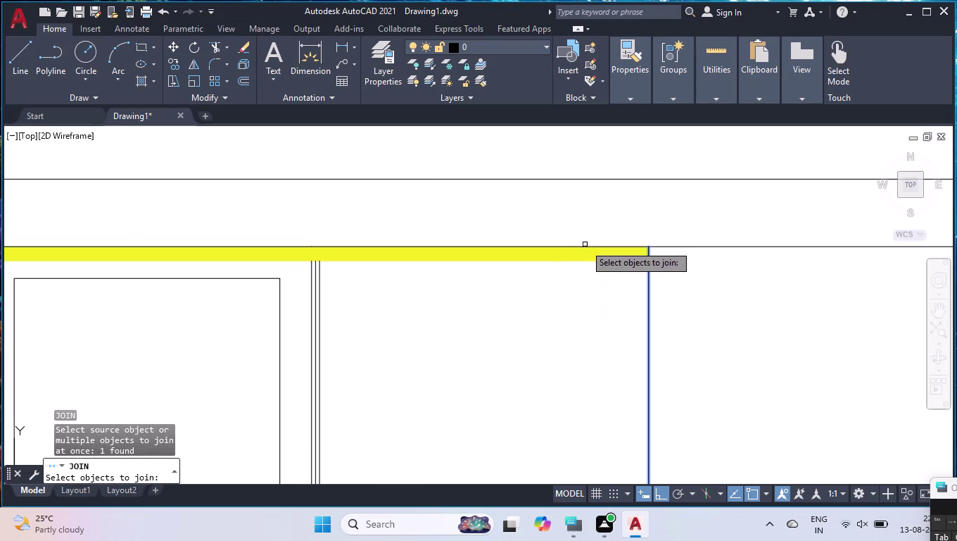
click(585, 244)
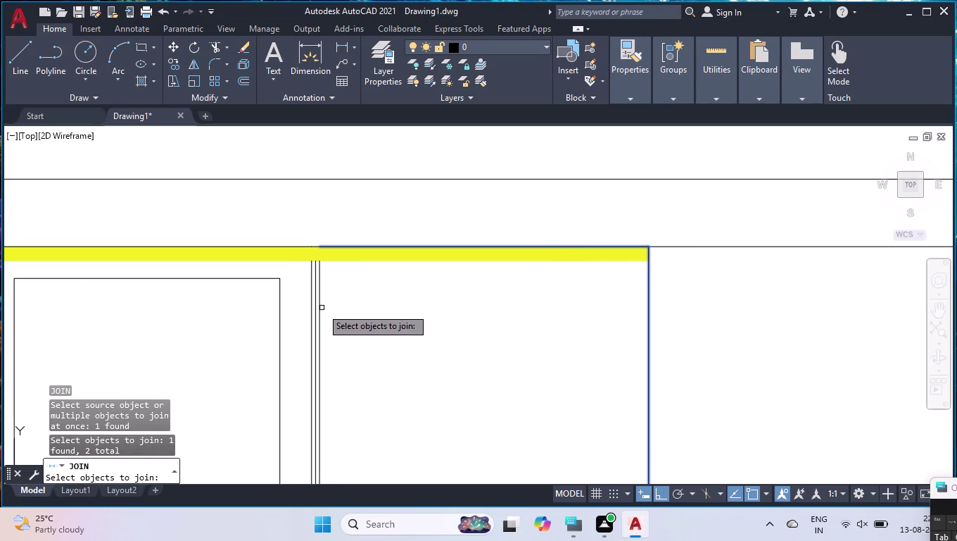
click(319, 308)
scroll(down, 3)
scroll(up, 3)
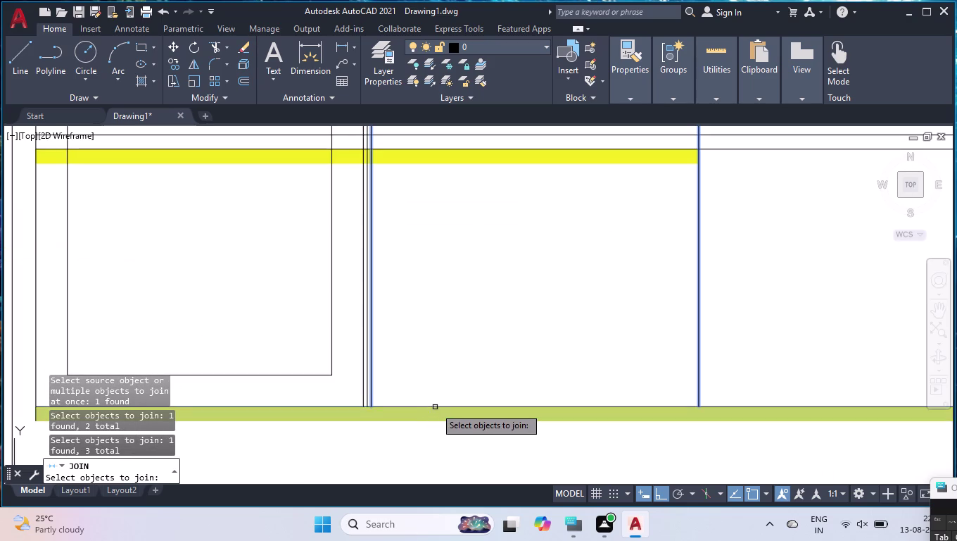
click(435, 406)
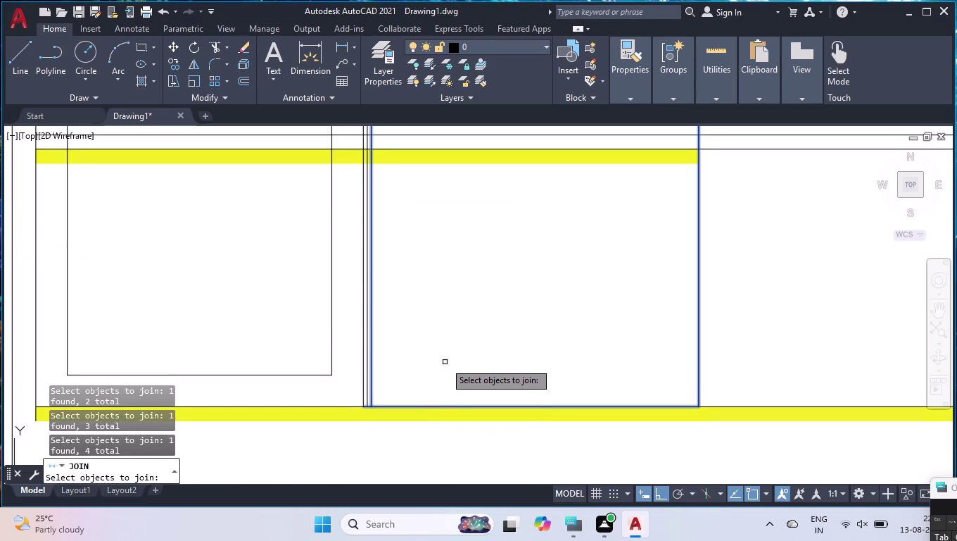
key(j)
key(Return)
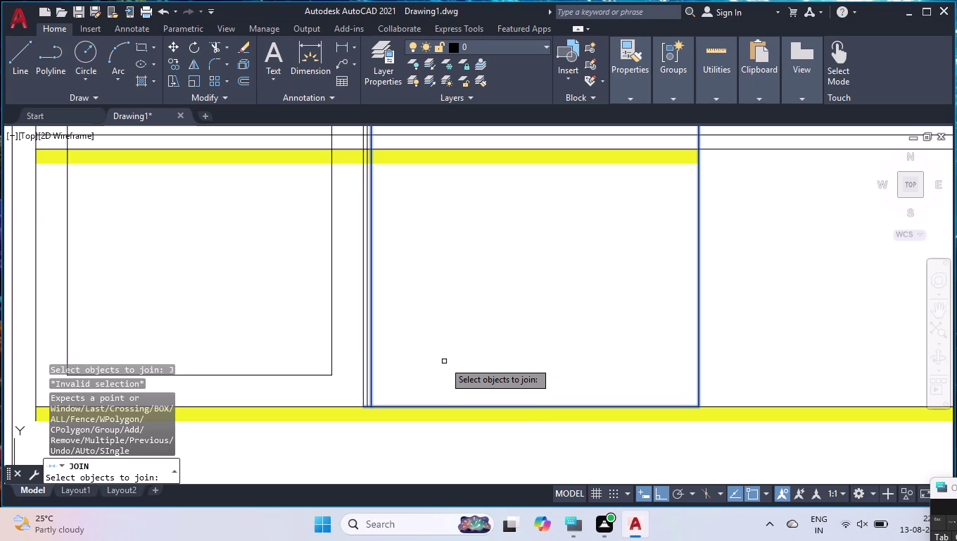
key(Return)
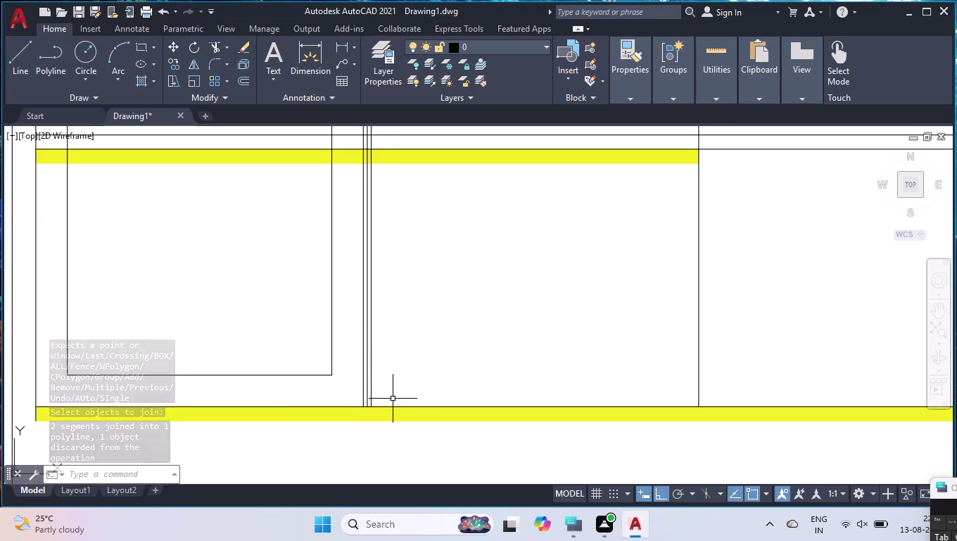
scroll(up, 3)
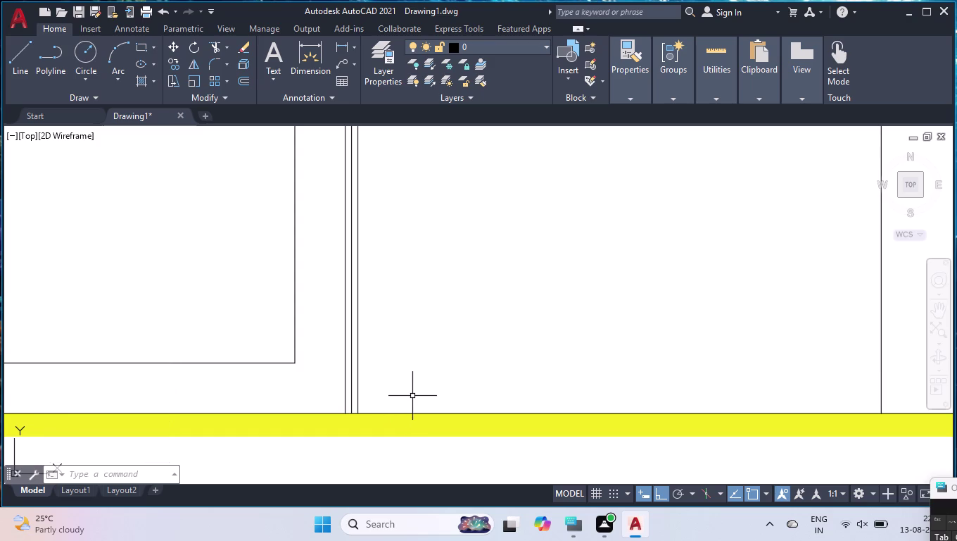
Offset two edges of the right bay's shutter outline 40 units inward.
text(OFF)
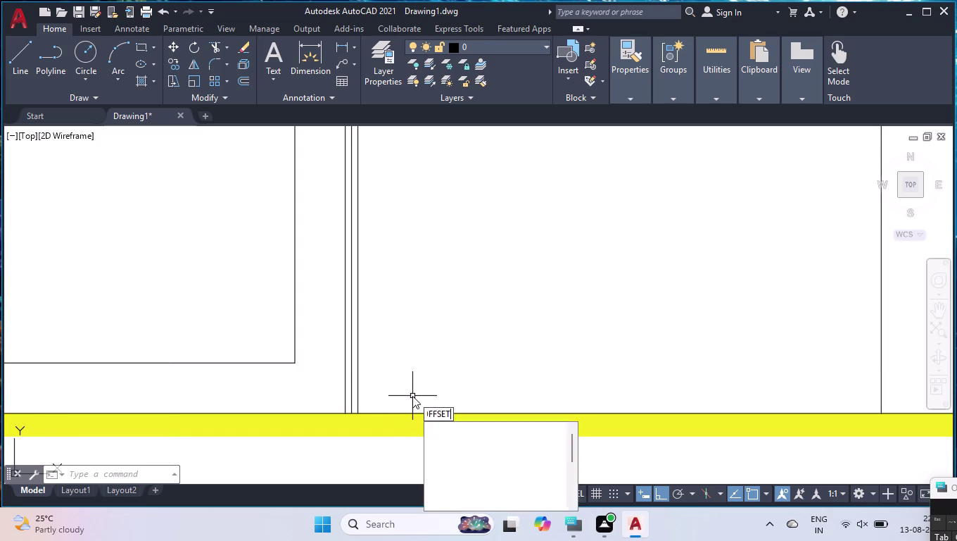
key(Return)
text(40)
key(Return)
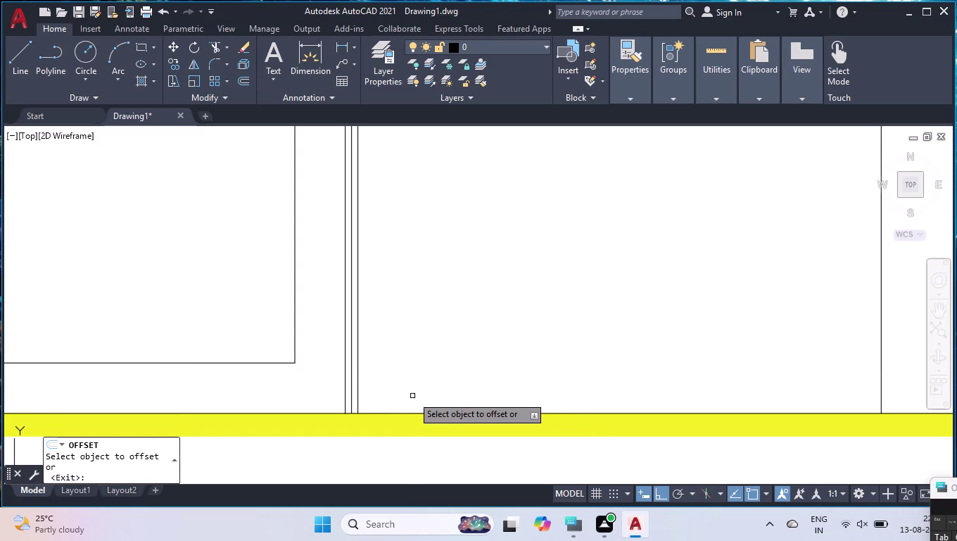
click(394, 413)
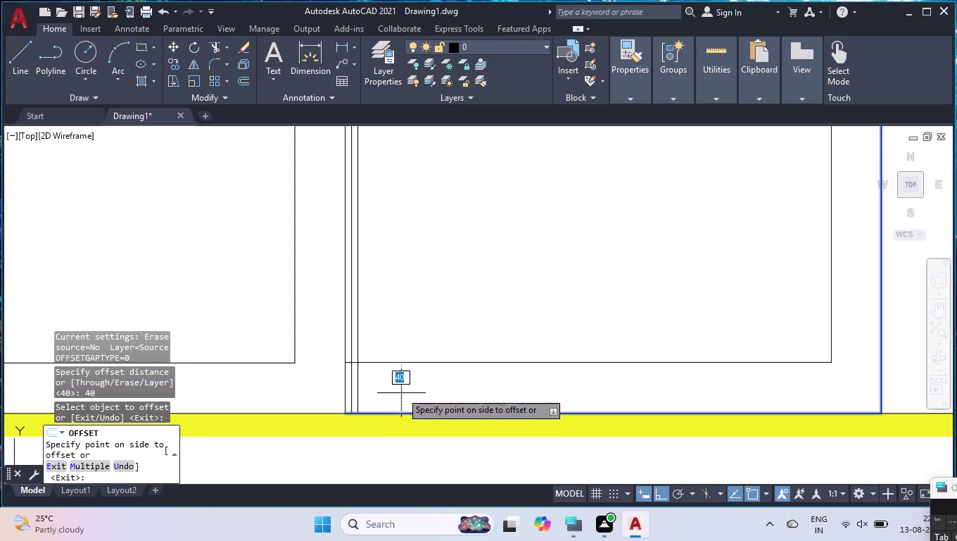
click(422, 373)
click(357, 338)
click(395, 332)
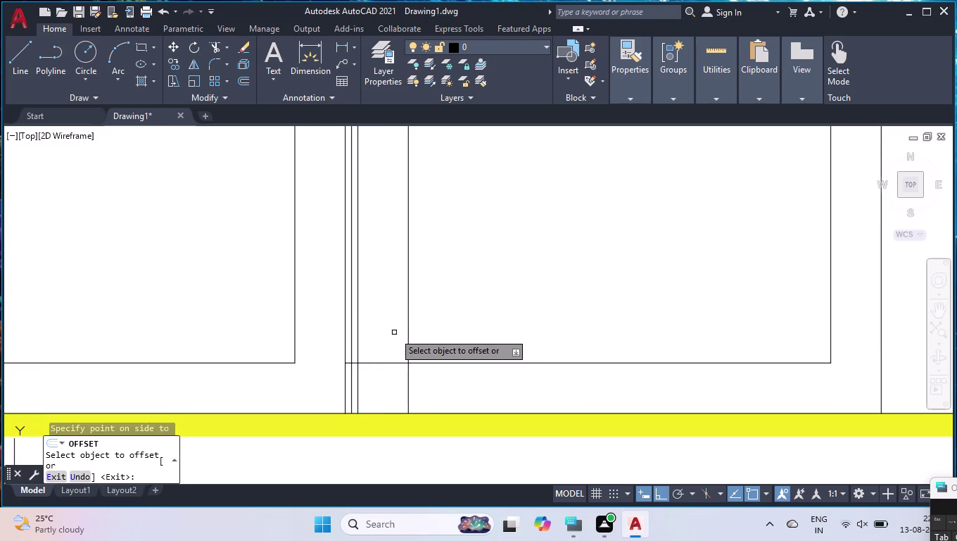
key(Return)
Fence-trim the overlapping offset lines at the lower shutter corners.
text(TR)
key(Return)
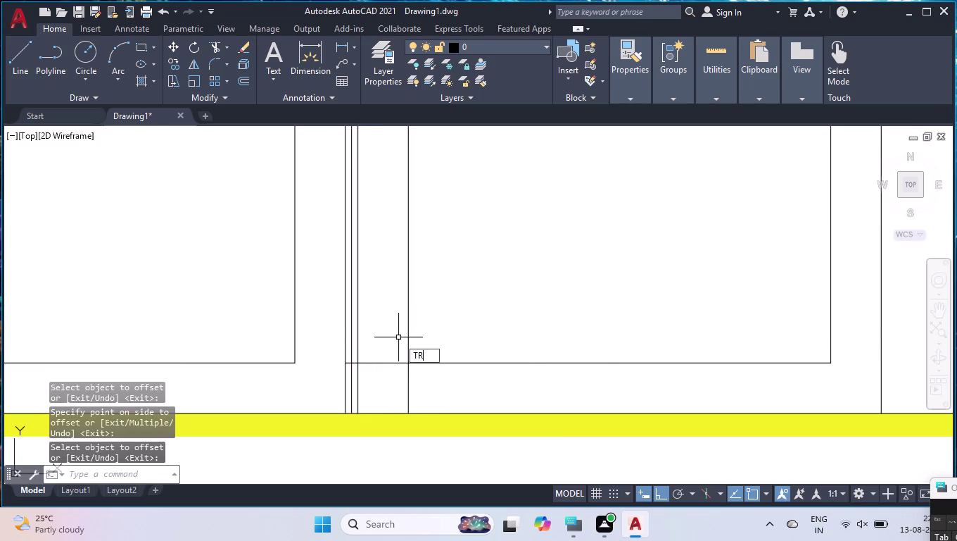
click(379, 338)
click(428, 401)
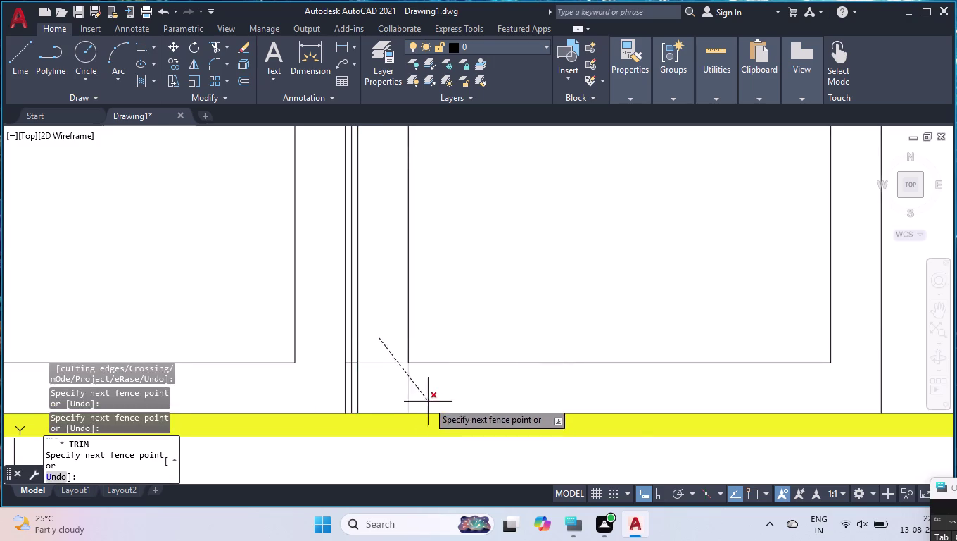
scroll(up, 3)
click(364, 287)
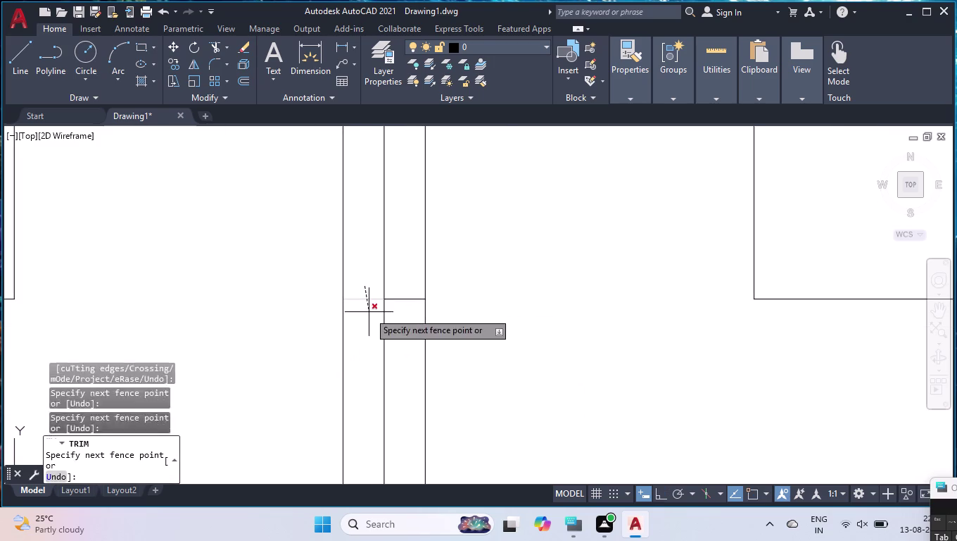
click(369, 312)
click(411, 284)
click(404, 324)
Trim the crossing lines at the top corners to leave clean 40-unit inset frames, then start a hatch.
scroll(down, 3)
scroll(down, 3)
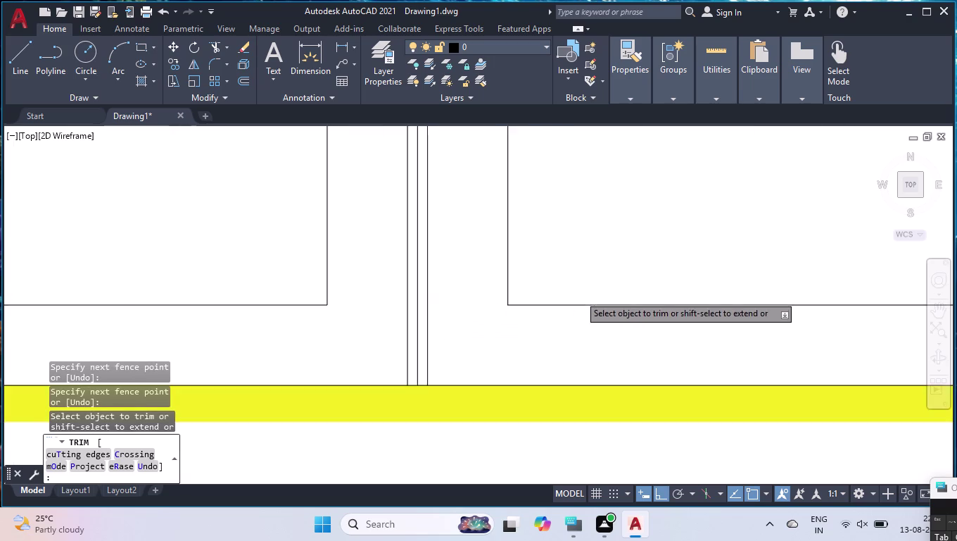
scroll(down, 3)
scroll(up, 3)
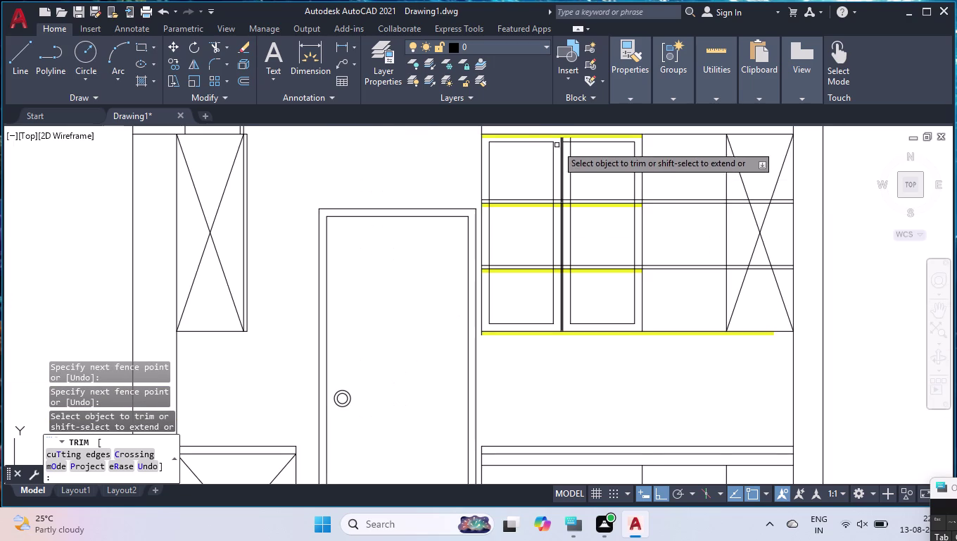
scroll(up, 3)
scroll(up, 3)
click(513, 181)
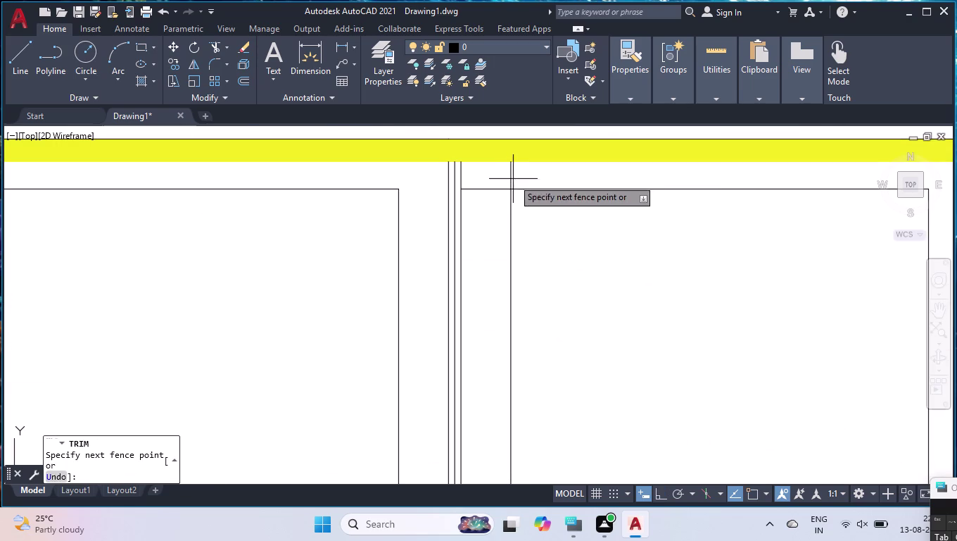
click(504, 176)
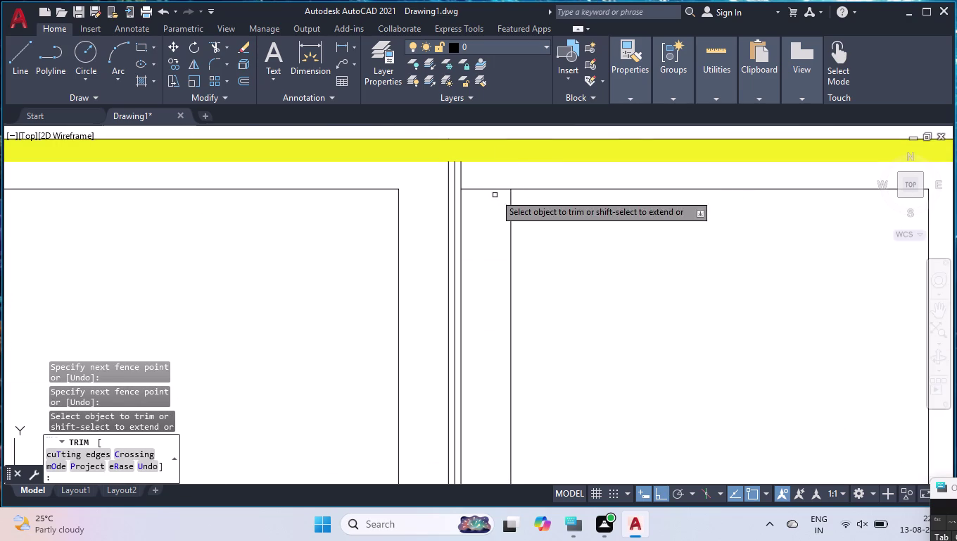
click(495, 179)
click(489, 210)
scroll(down, 3)
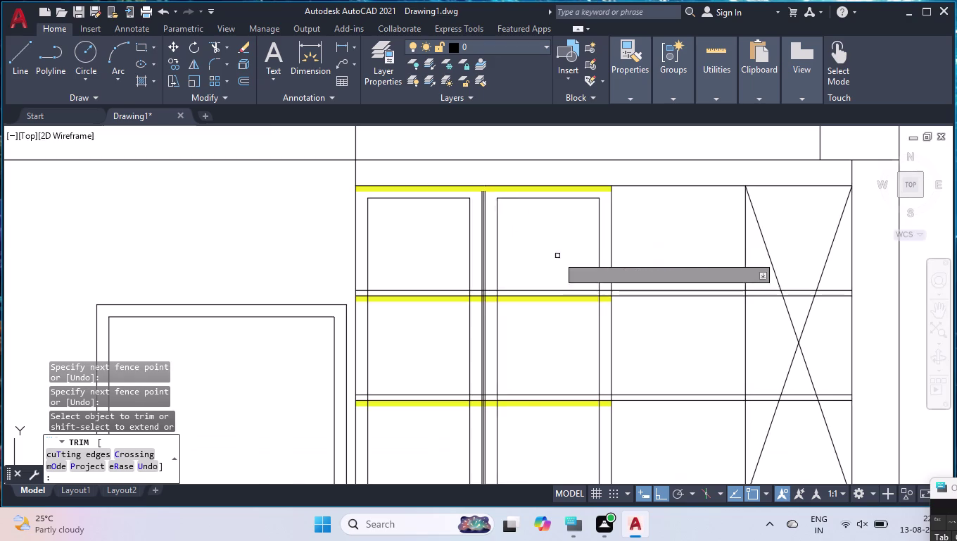
scroll(down, 3)
key(Return)
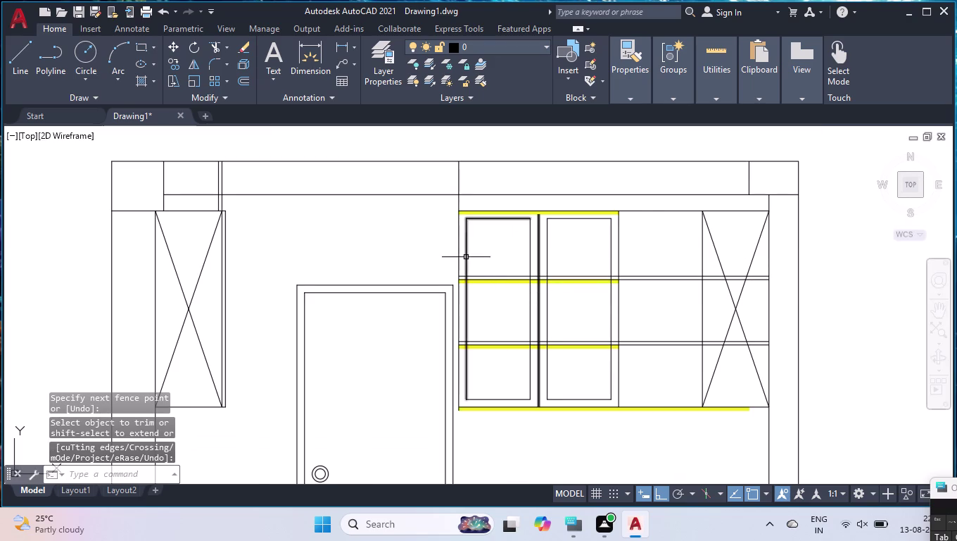
click(138, 80)
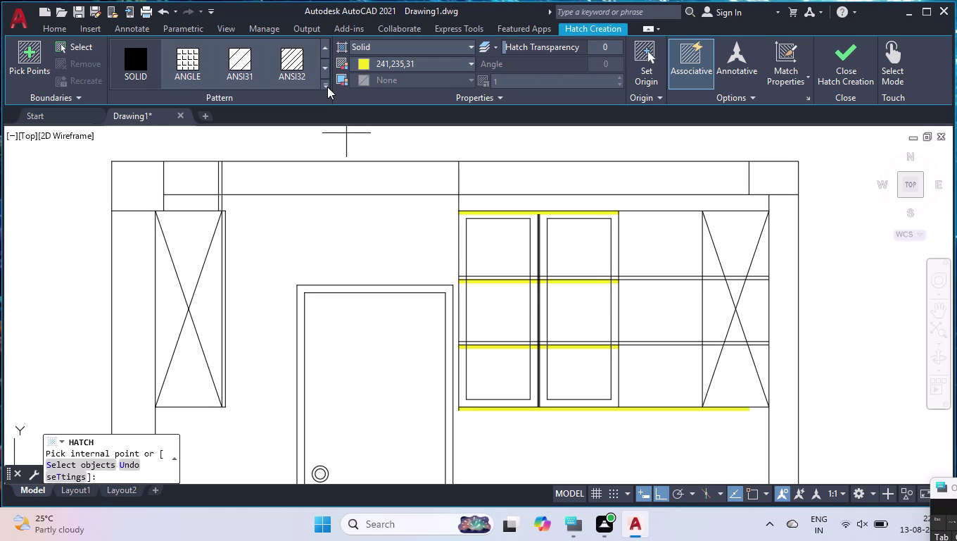
Pick a JIS line pattern from the enlarged gallery and fill the upper-left shutter panel.
click(327, 87)
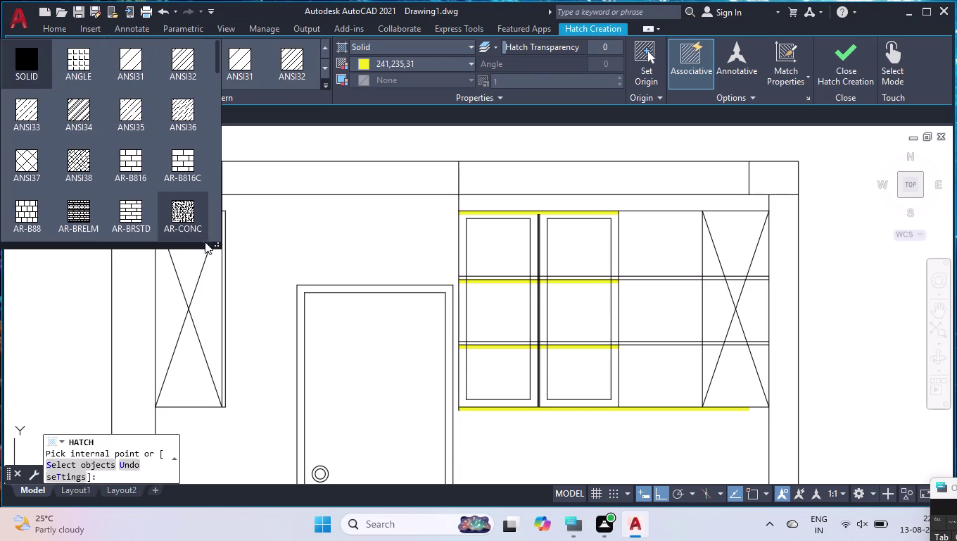
drag(216, 244, 627, 341)
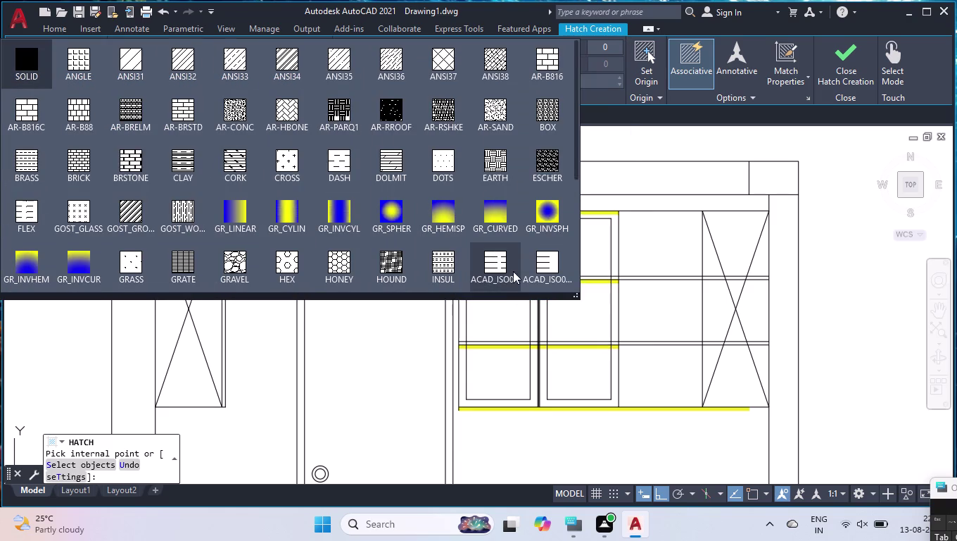
drag(577, 294, 843, 439)
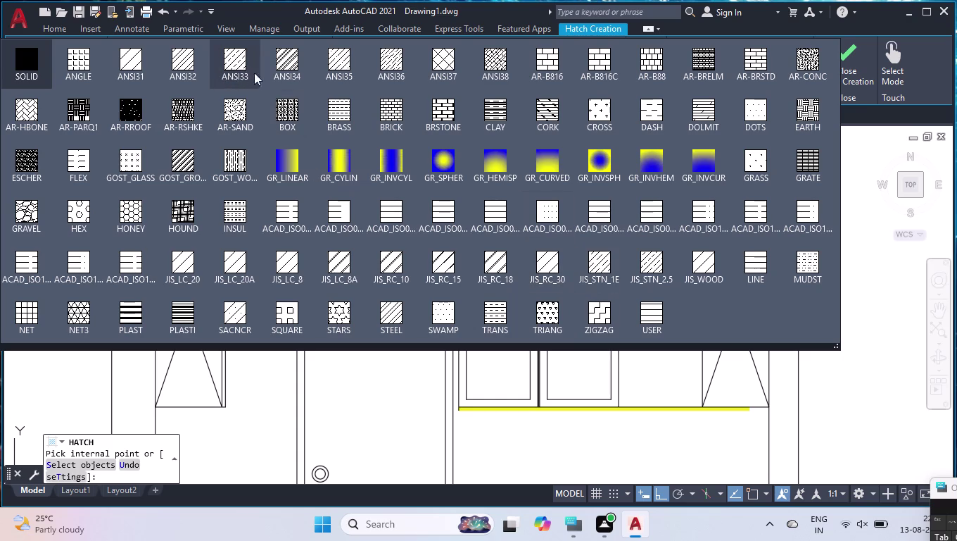
click(608, 257)
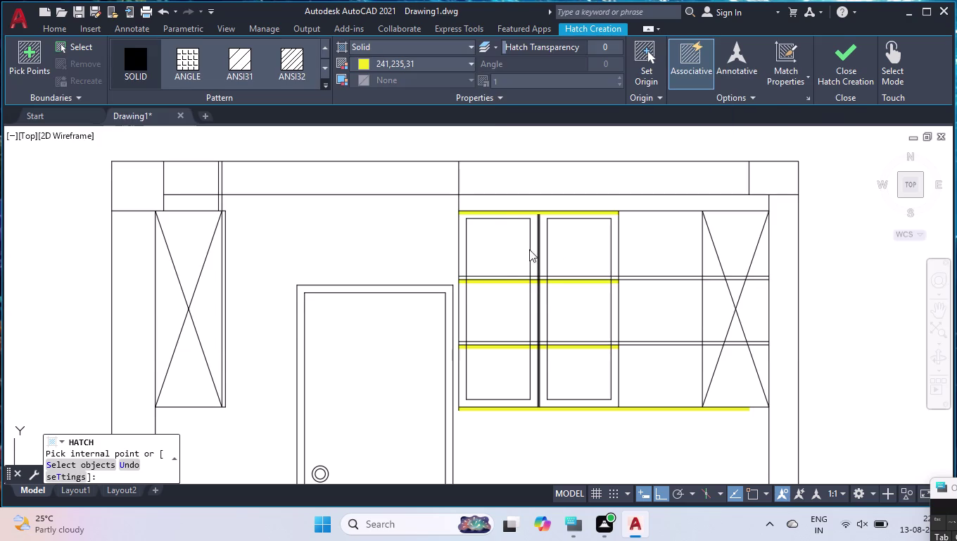
click(504, 248)
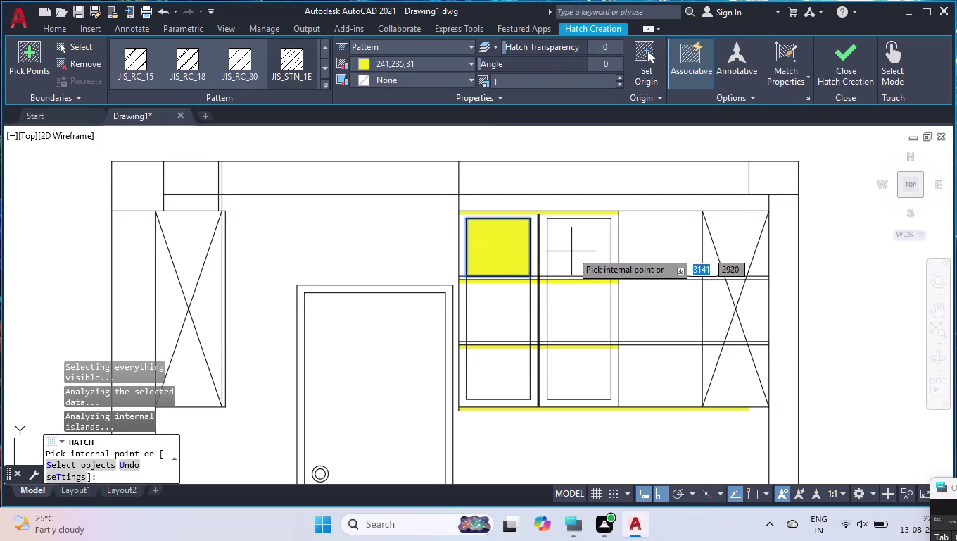
Make the hatch cyan with a pattern scale of 50.
click(412, 64)
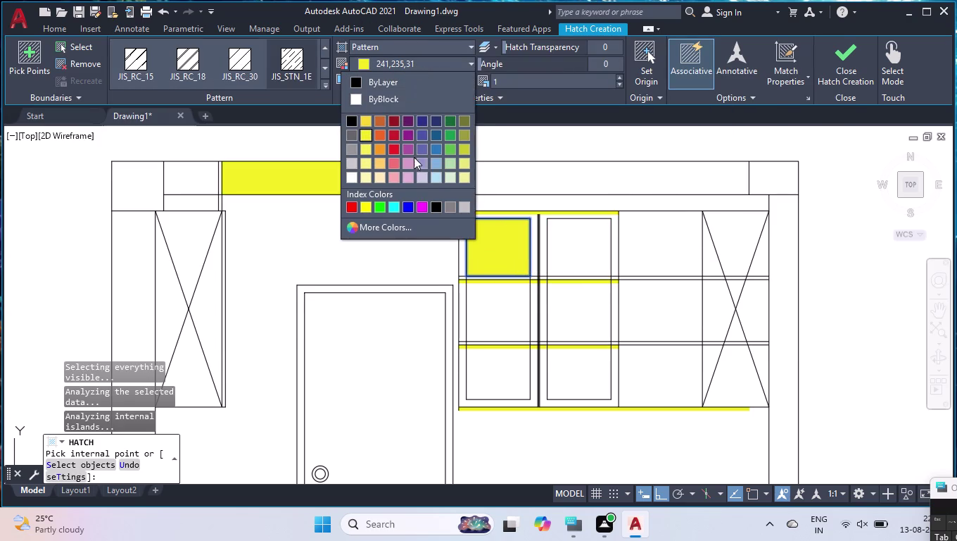
click(394, 210)
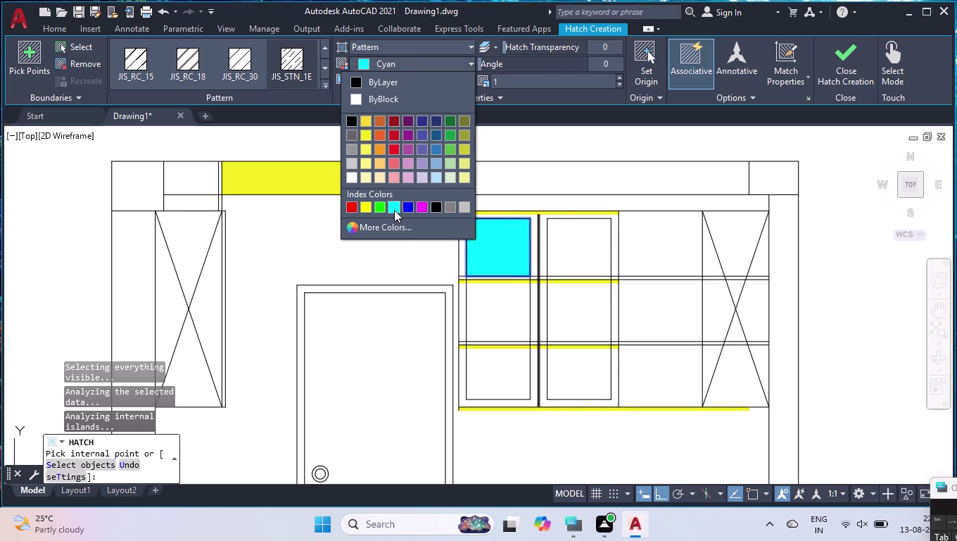
click(519, 81)
text(5)
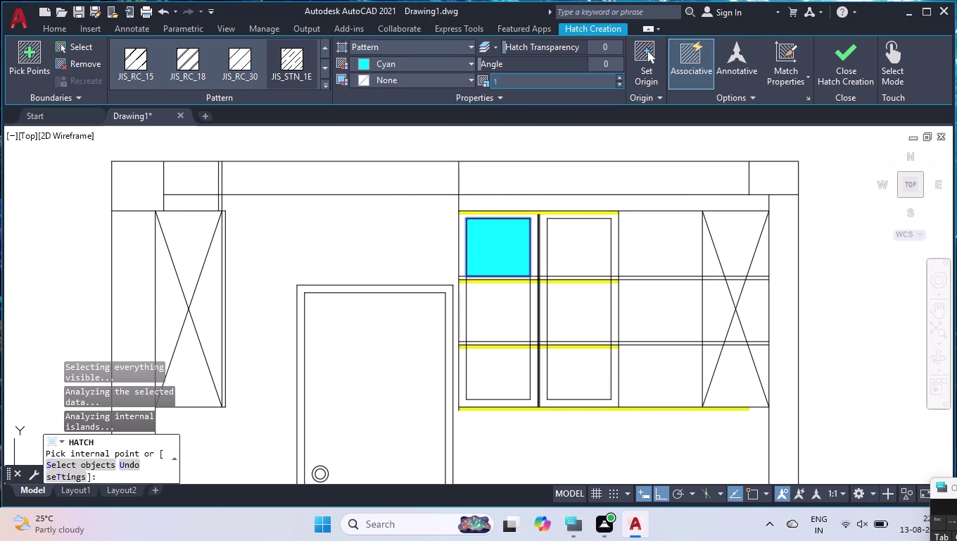
text(0)
key(Return)
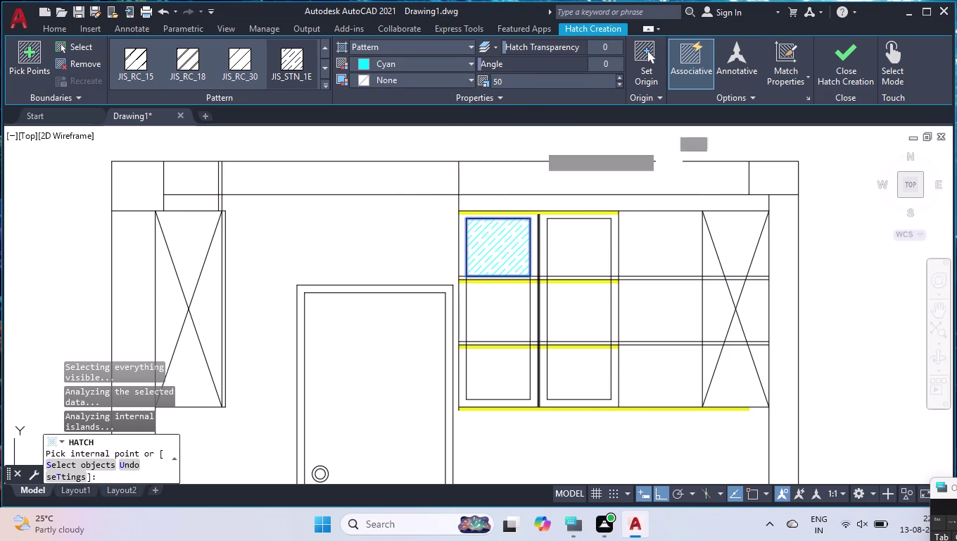
Add the upper-right, middle and lower shutter panels as hatch areas.
click(578, 244)
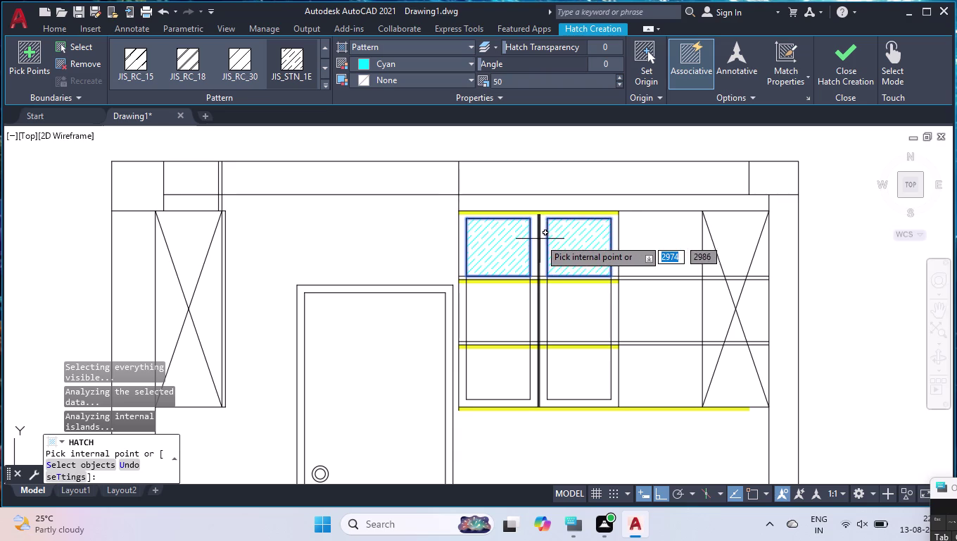
click(543, 236)
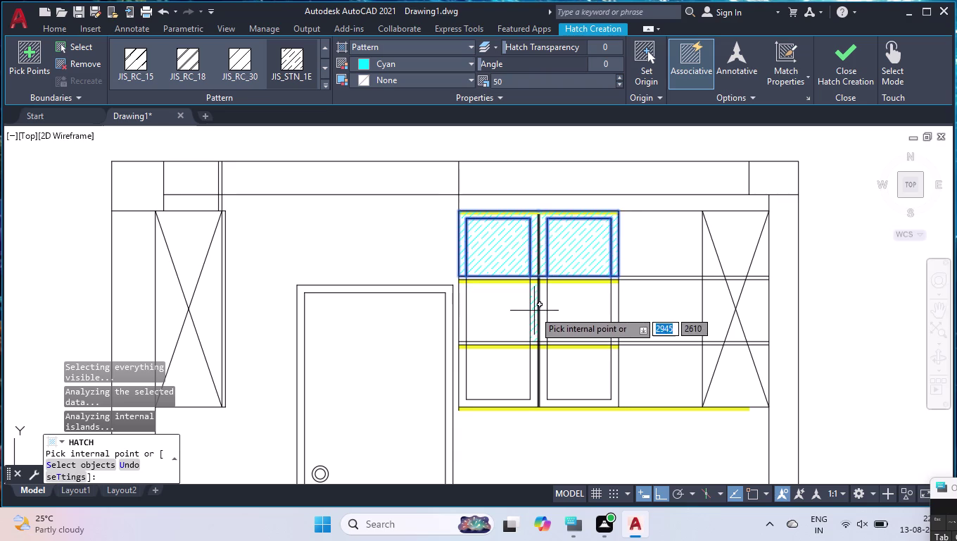
click(534, 309)
click(547, 312)
click(494, 315)
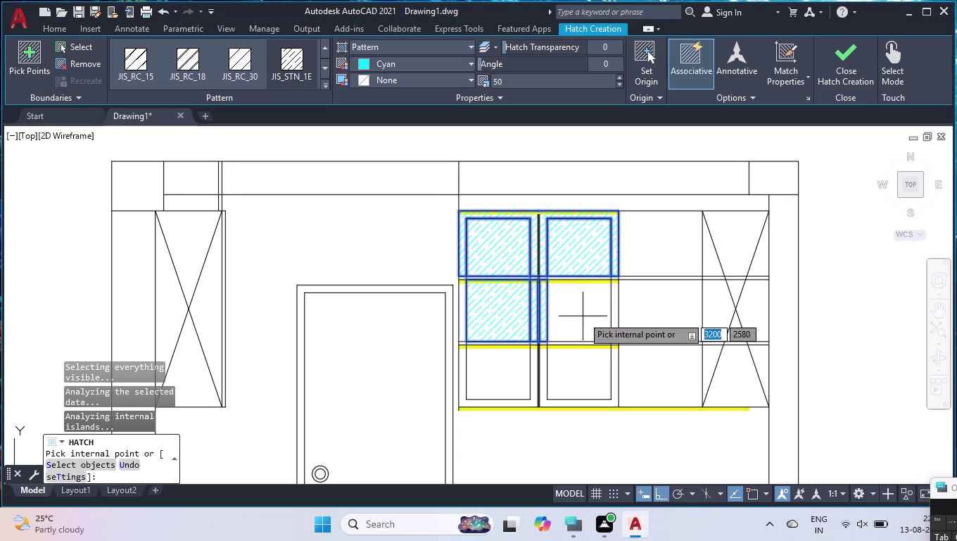
click(583, 316)
click(509, 376)
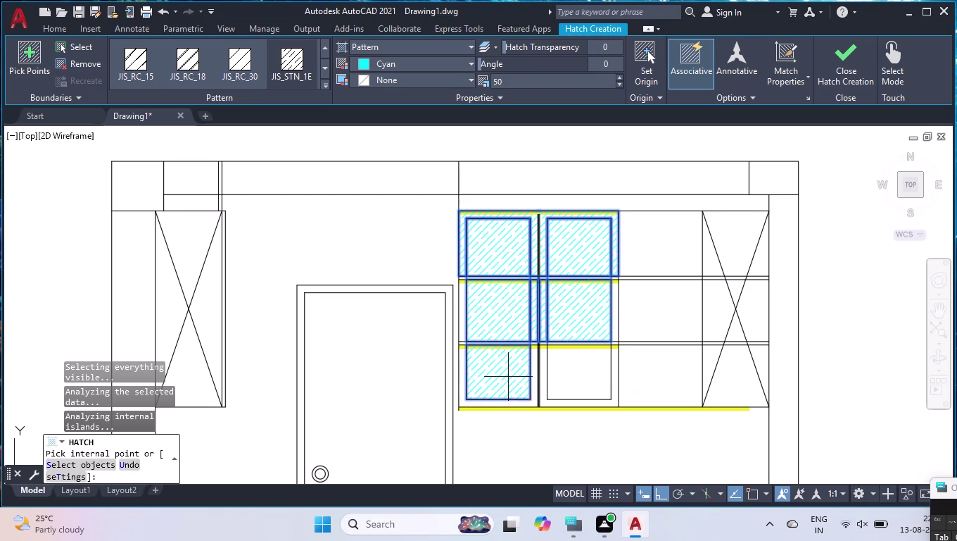
click(559, 375)
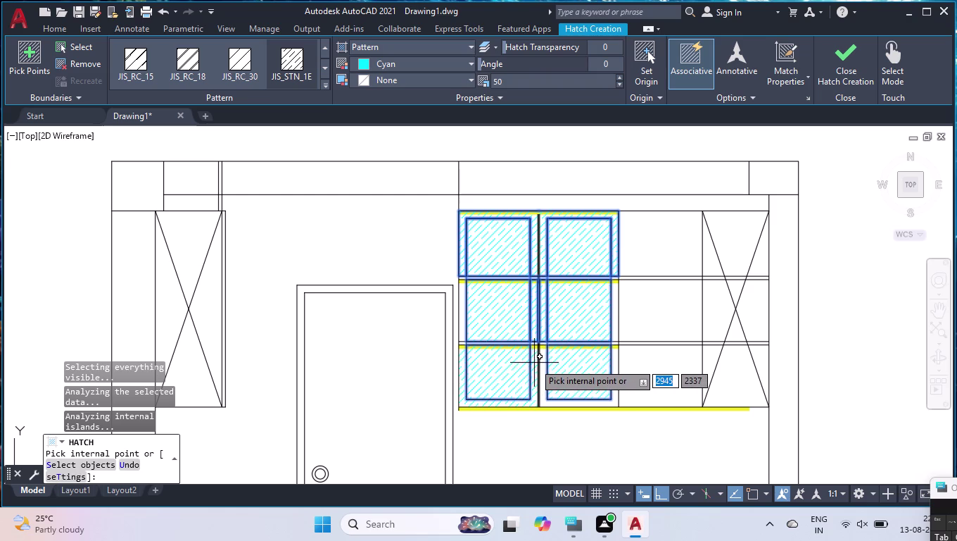
scroll(up, 3)
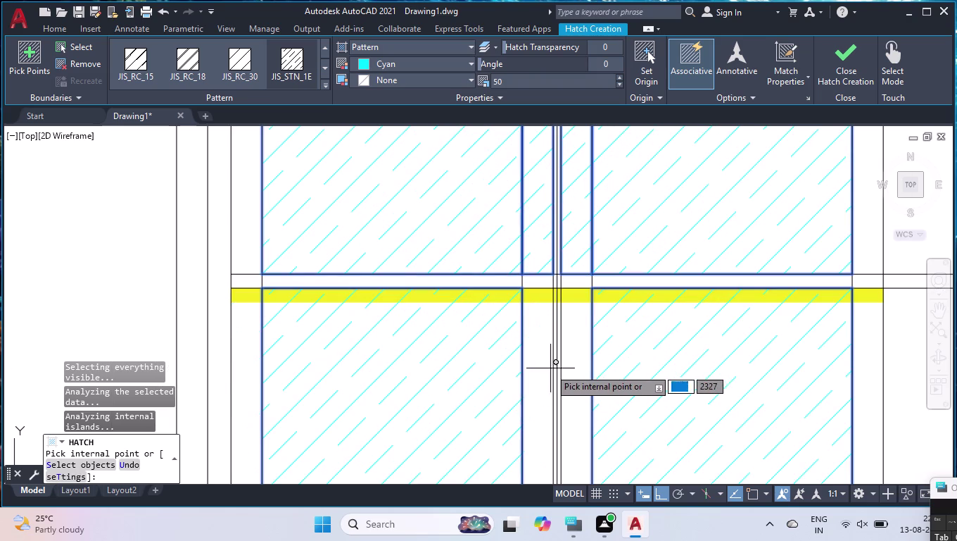
click(543, 369)
click(572, 364)
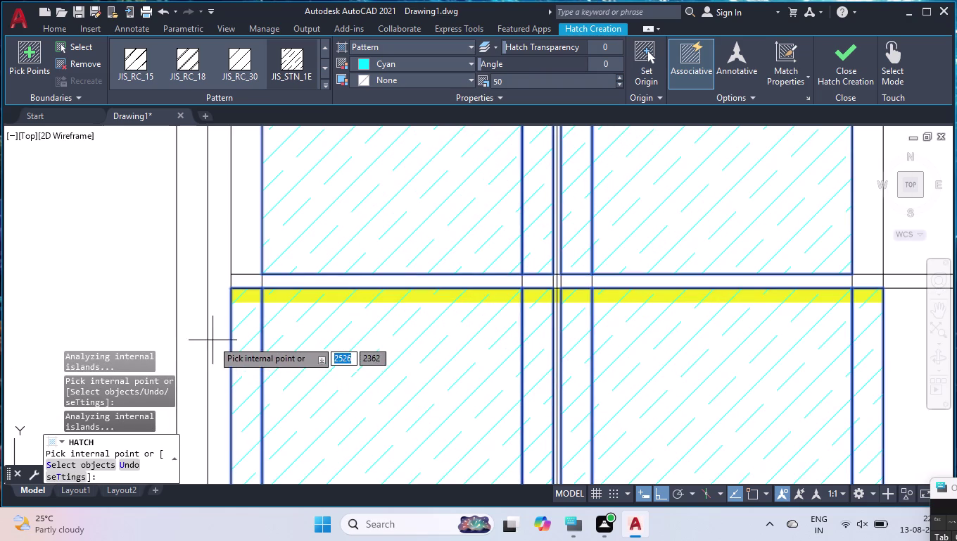
scroll(down, 3)
Add the remaining shutter panels across the wall unit to the hatch.
click(238, 278)
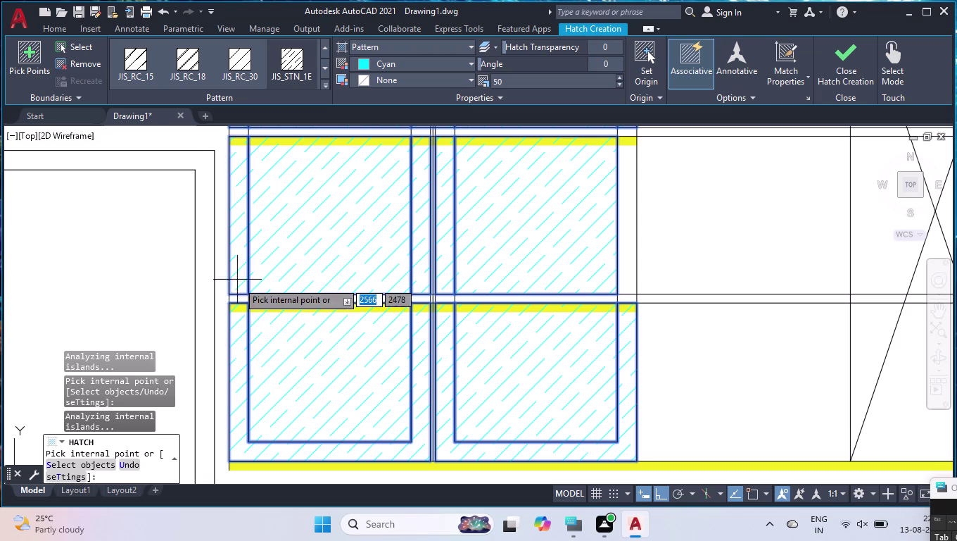
click(237, 300)
click(270, 297)
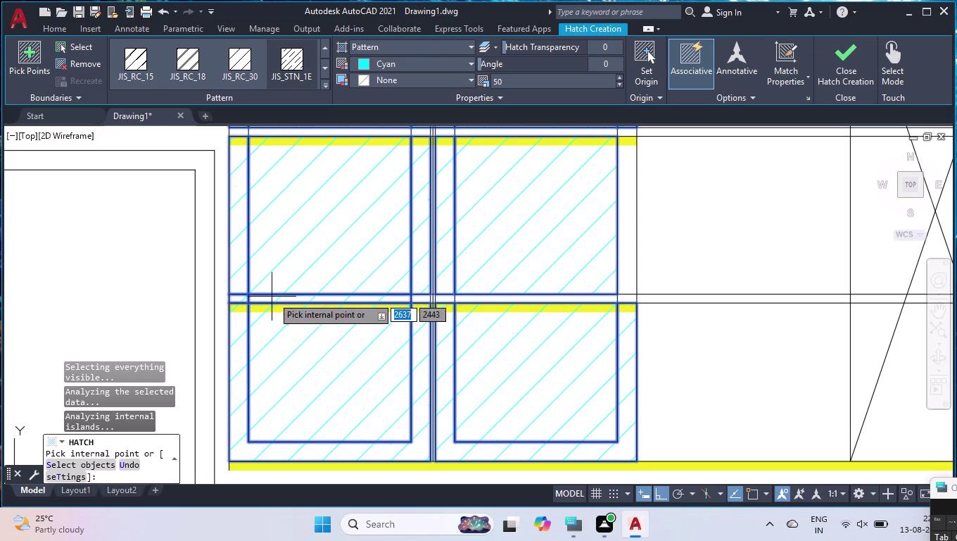
click(422, 301)
click(442, 300)
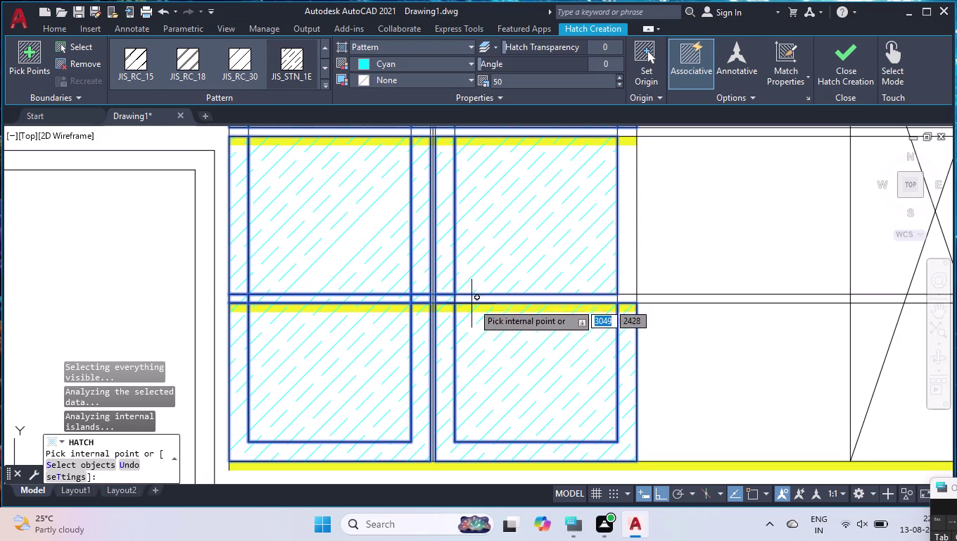
click(476, 301)
click(632, 298)
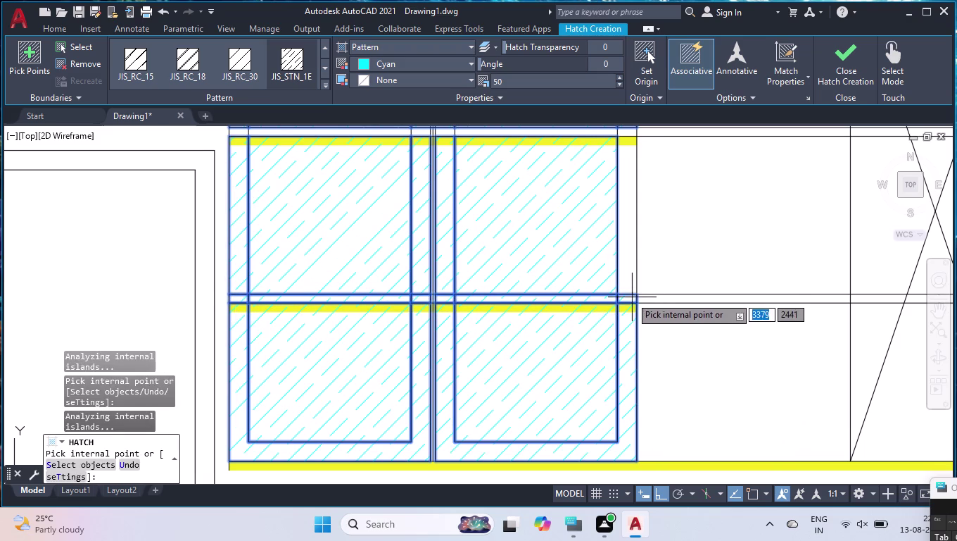
click(625, 287)
scroll(down, 3)
scroll(up, 3)
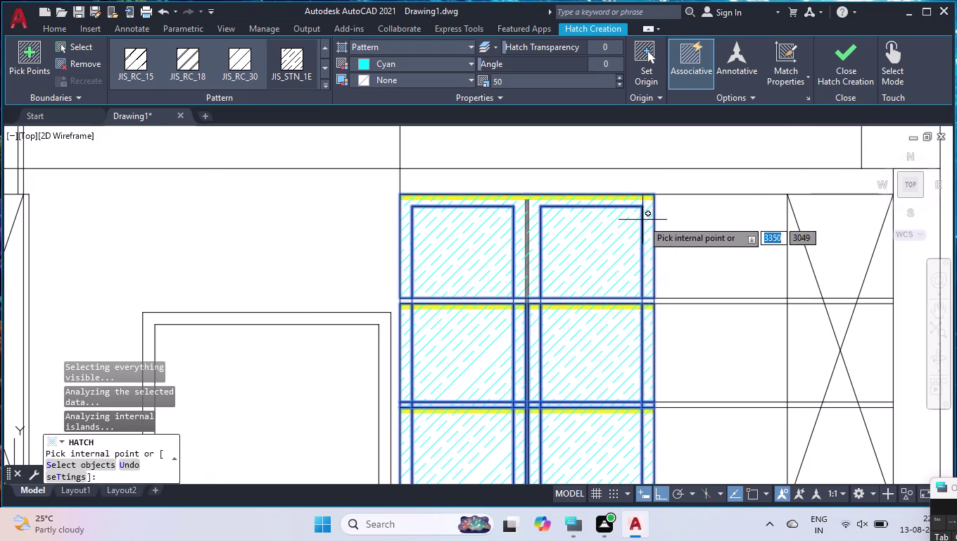
Try hatch pattern scales of 100 and then 40.
click(530, 82)
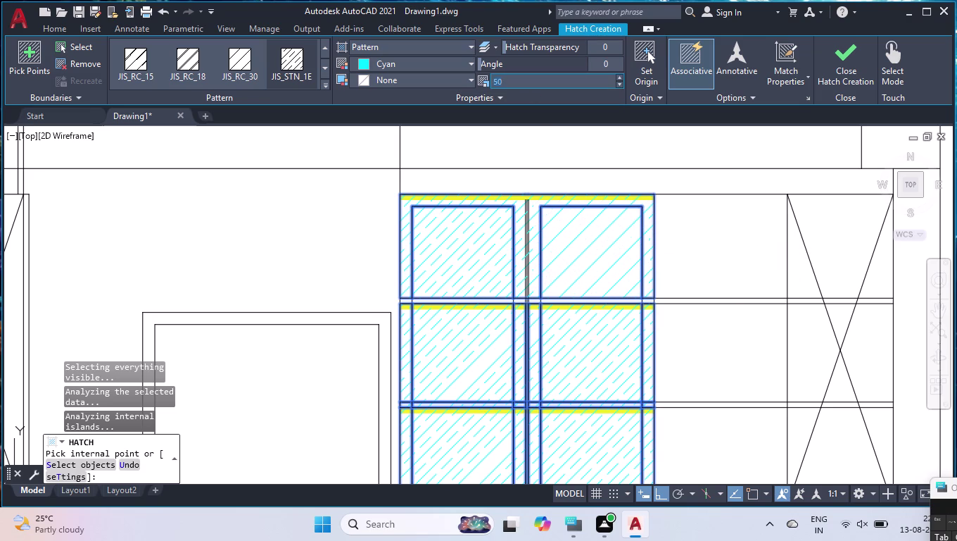
text(100)
key(Return)
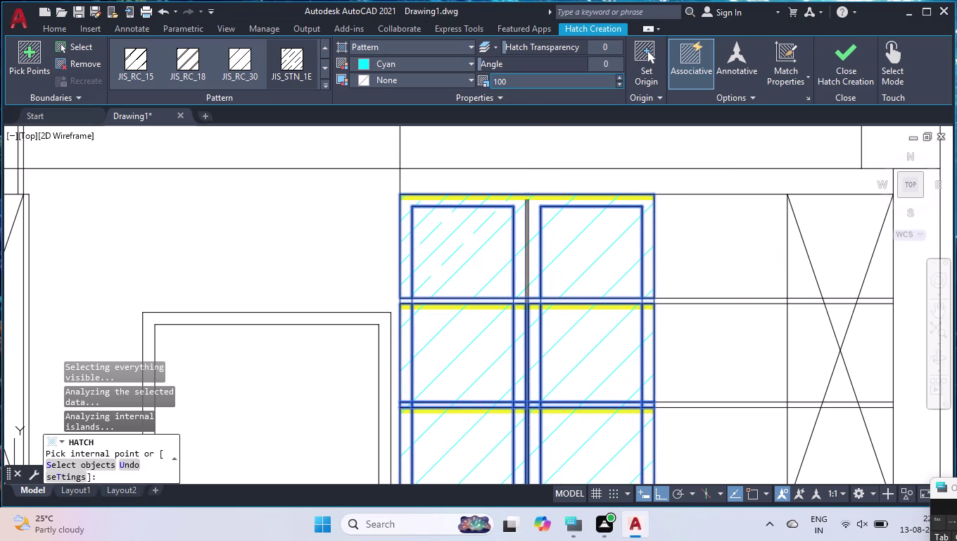
click(530, 82)
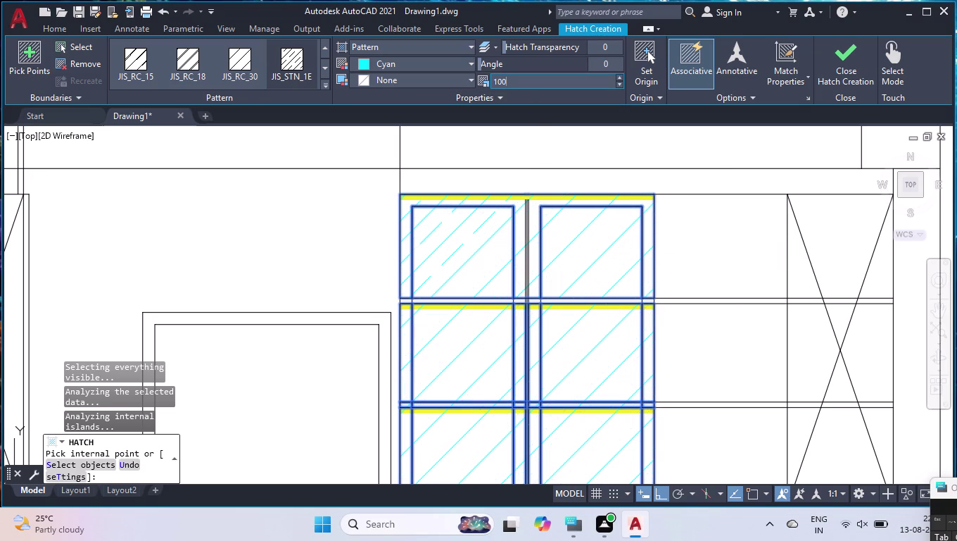
click(530, 82)
text(40)
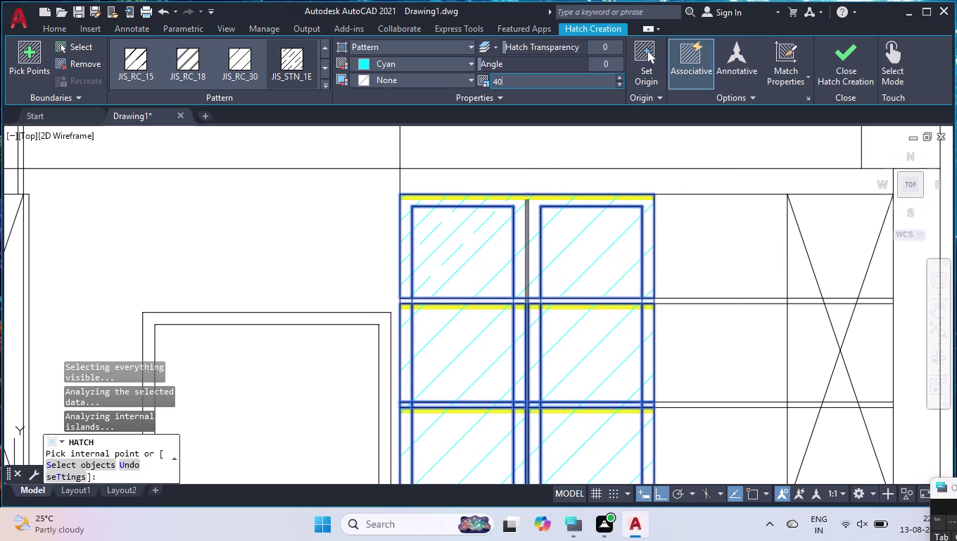
key(Return)
Try scales 50 and 10, then settle on a hatch scale of 20.
click(530, 83)
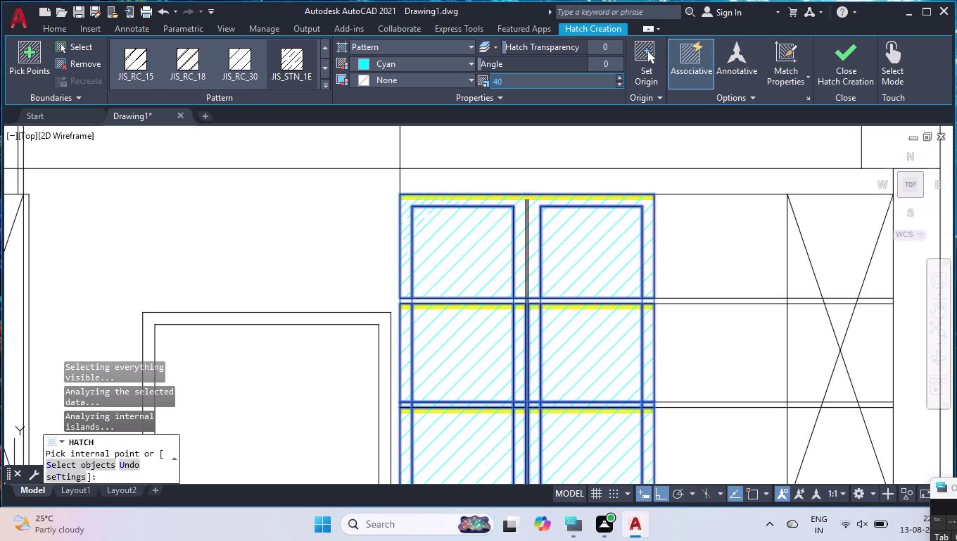
text(50)
key(Return)
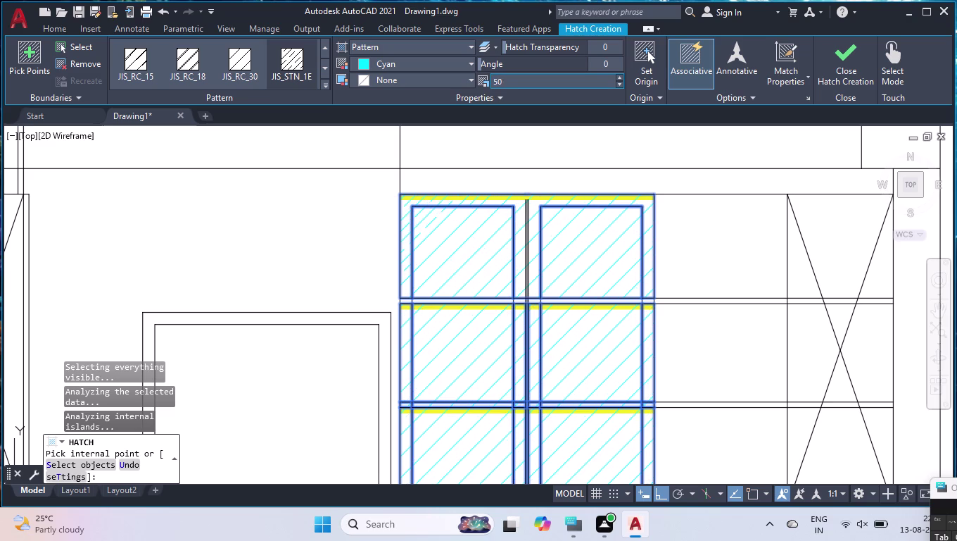
click(530, 82)
text(10)
key(Return)
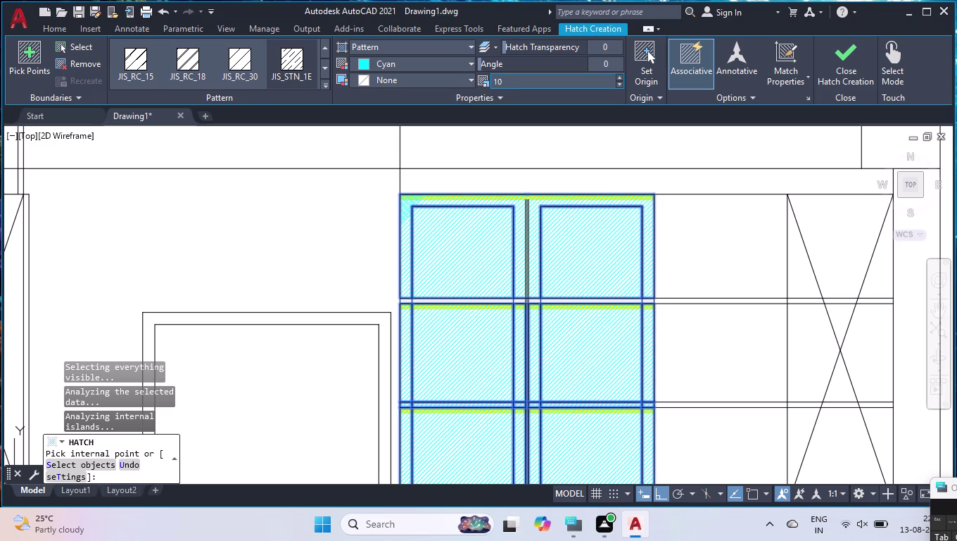
click(530, 83)
text(20)
key(Return)
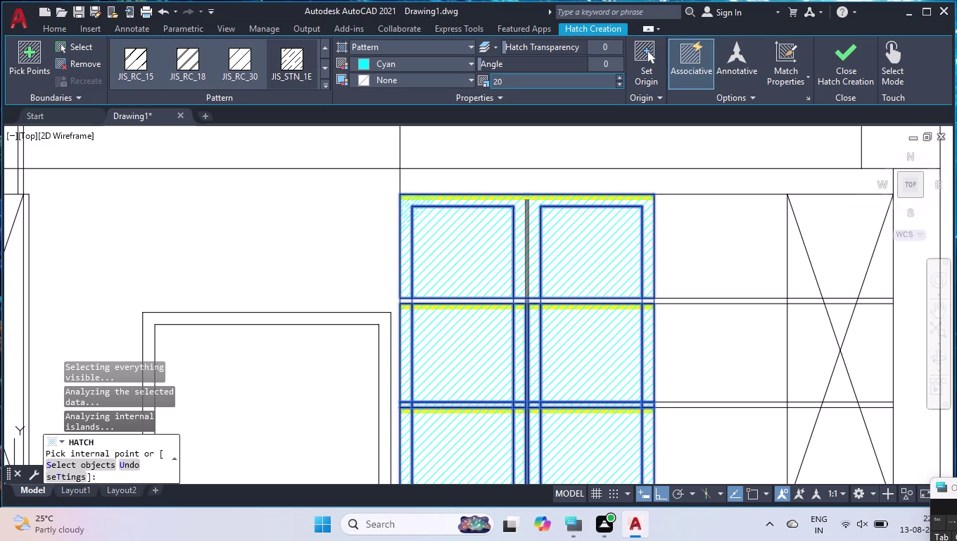
Add the last shutter panels and finish the JIS_STN_1E hatch.
click(281, 57)
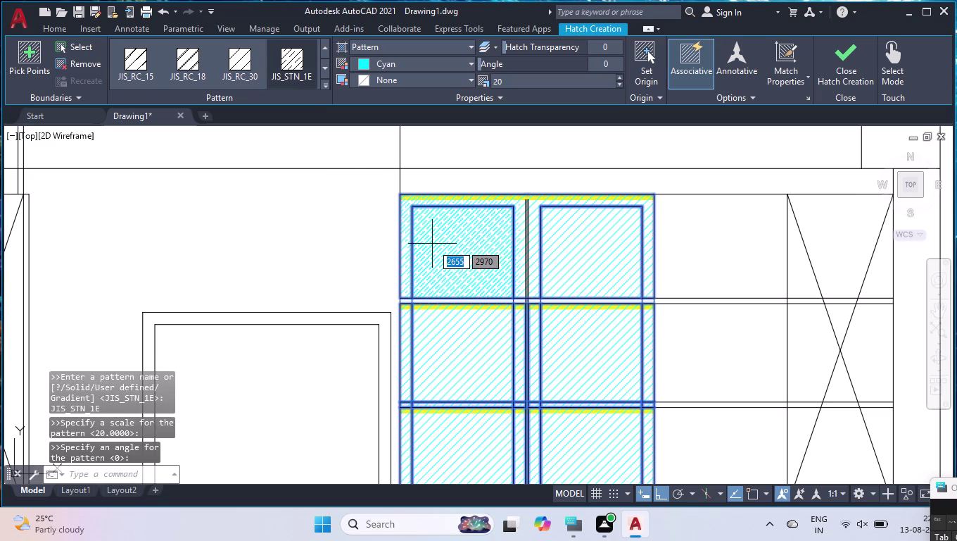
click(433, 244)
click(559, 257)
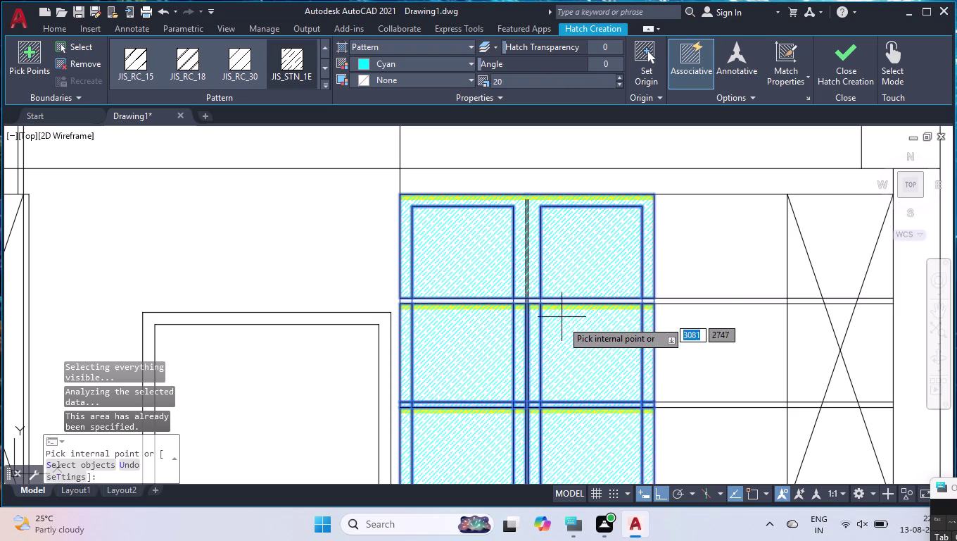
scroll(down, 3)
scroll(up, 3)
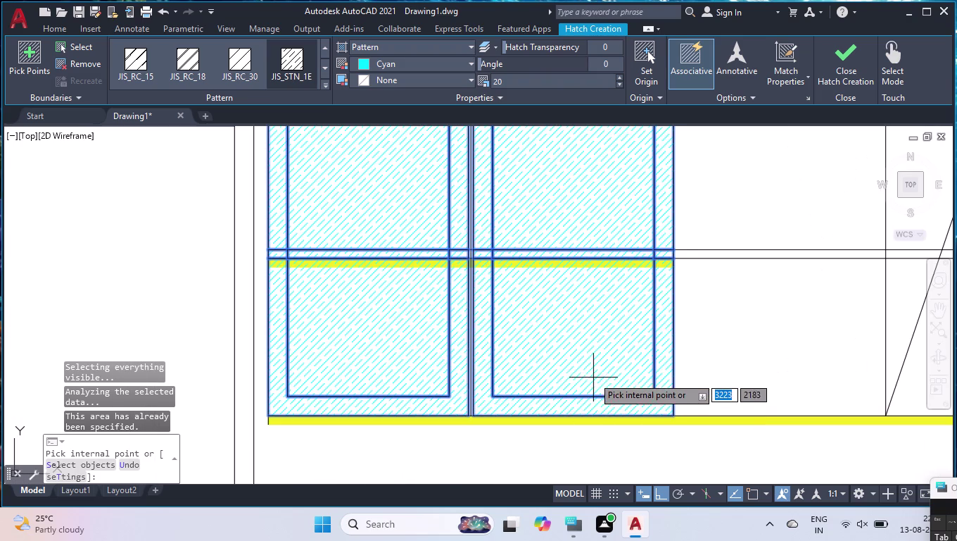
key(Return)
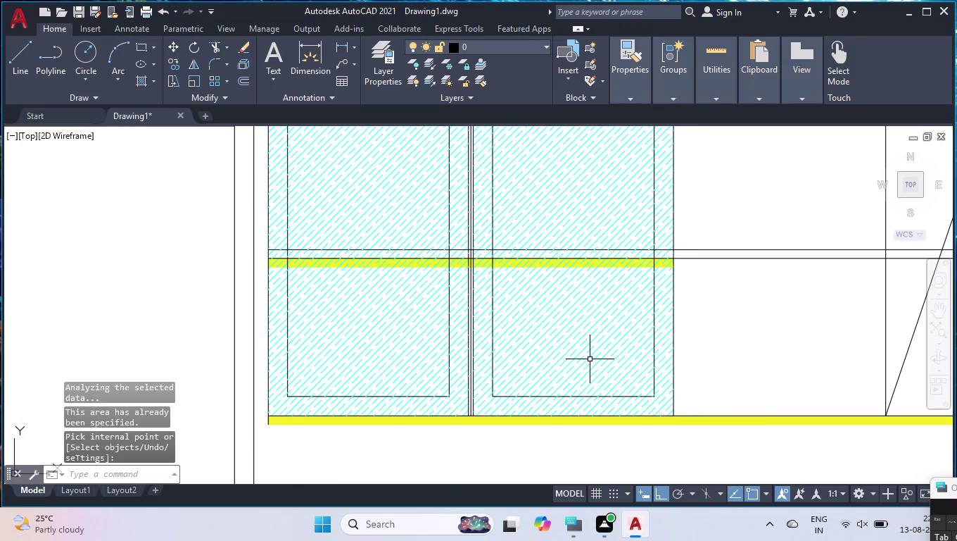
Select the shutter hatch and change its scale to 50.
click(575, 323)
click(528, 81)
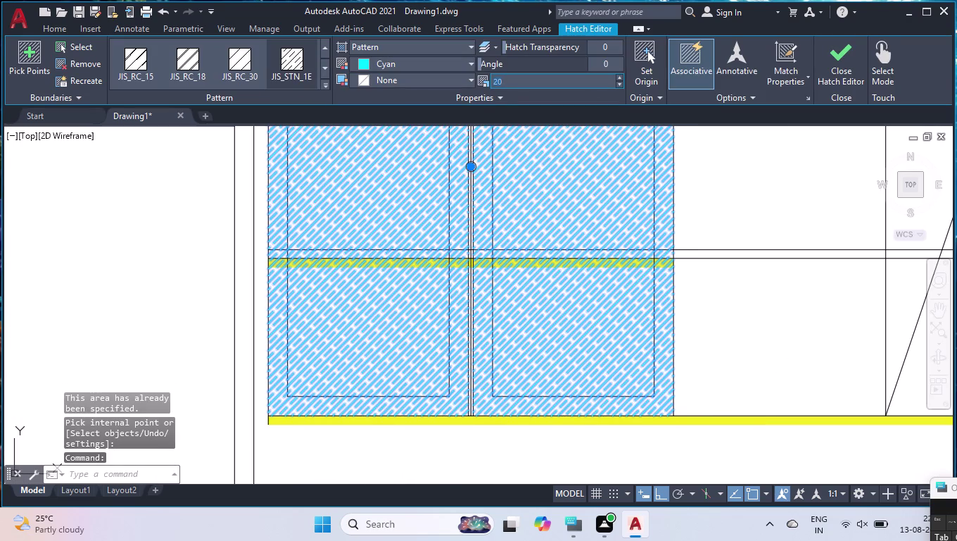
key(5)
key(0)
key(Return)
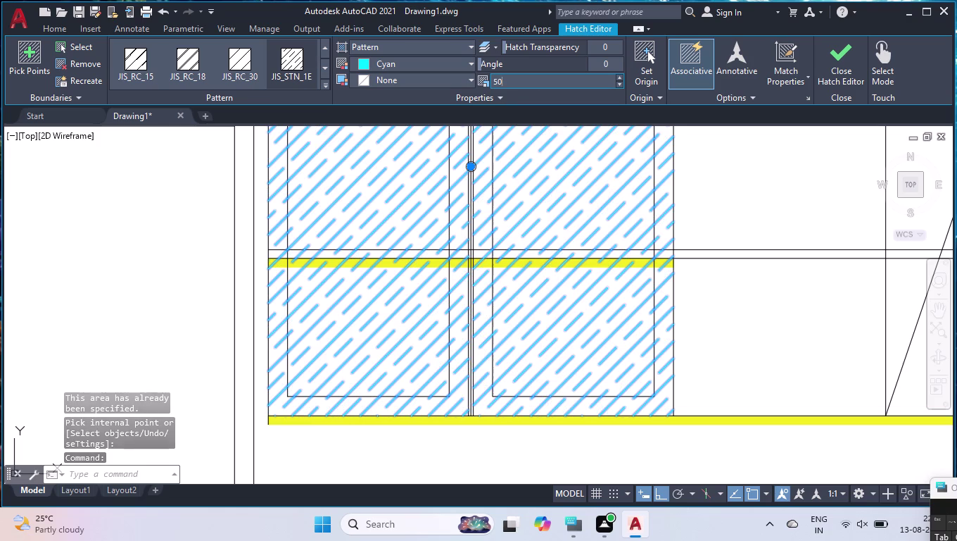
scroll(down, 3)
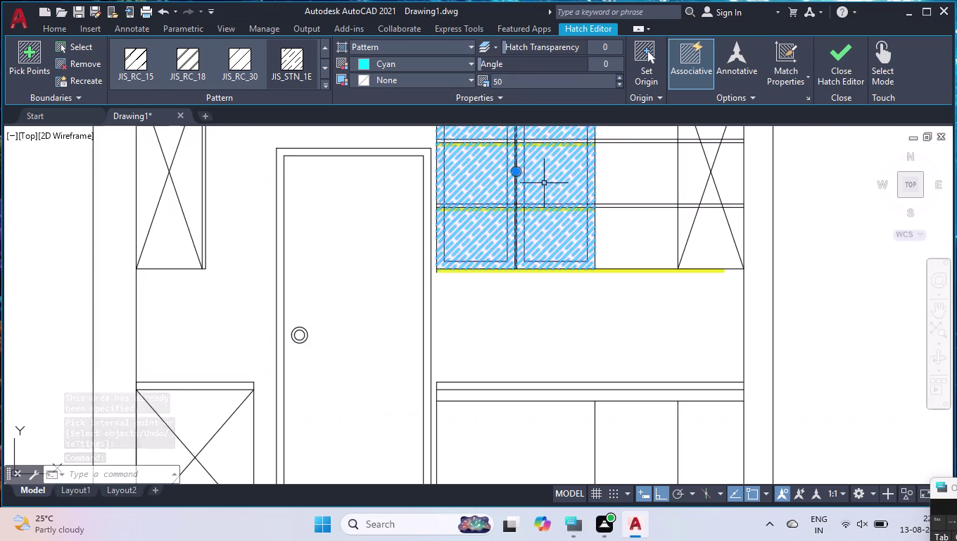
scroll(down, 3)
scroll(up, 3)
Try a hatch scale of 70, then set it to 100.
click(520, 84)
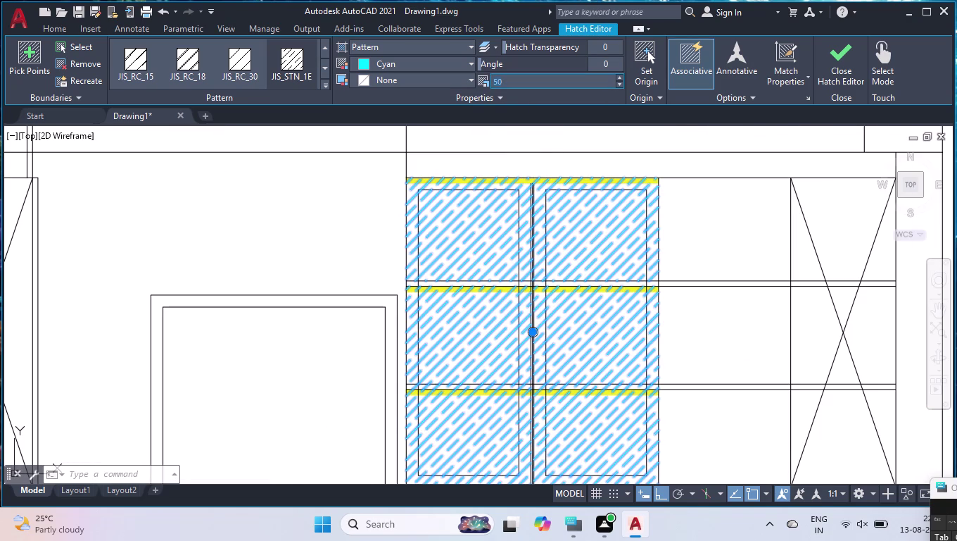
text(70)
key(Return)
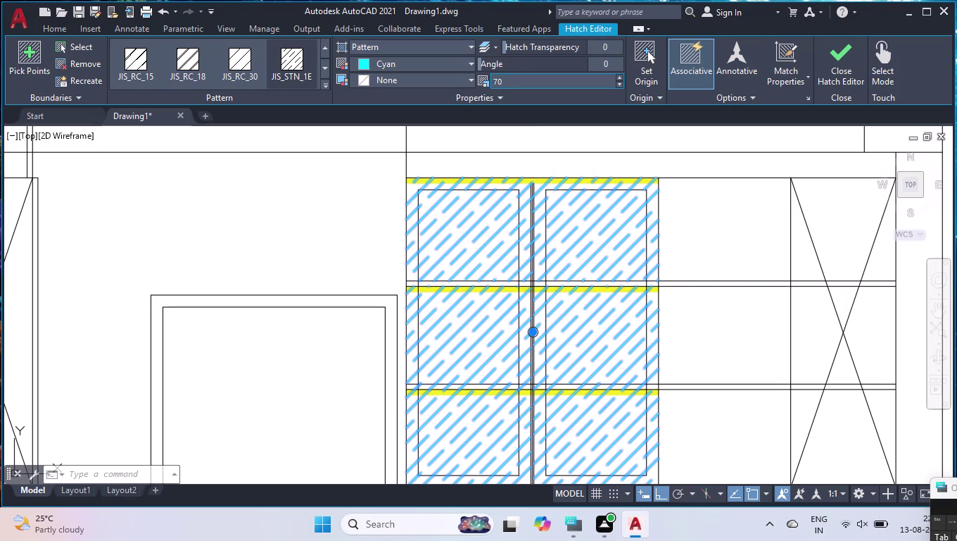
text(10)
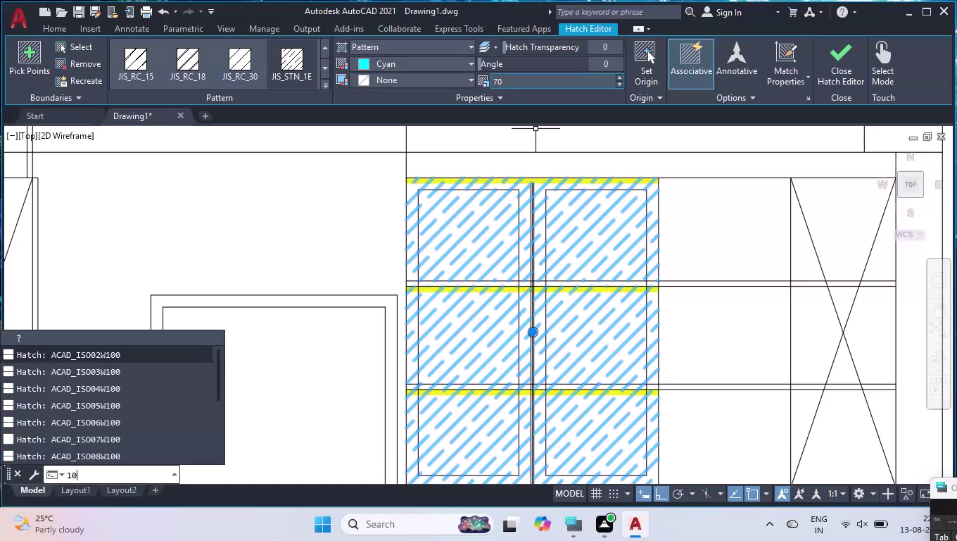
click(520, 84)
click(520, 84)
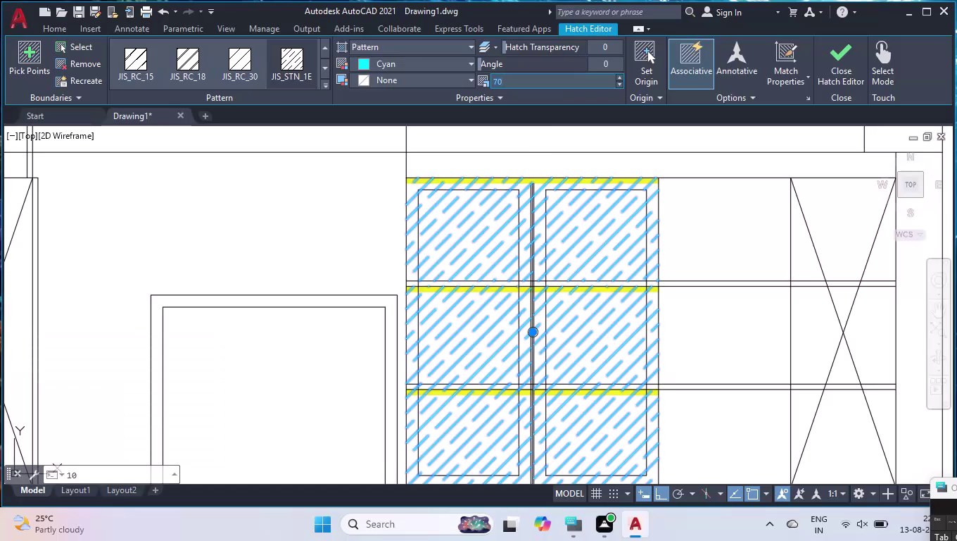
key(1)
text(00)
key(Return)
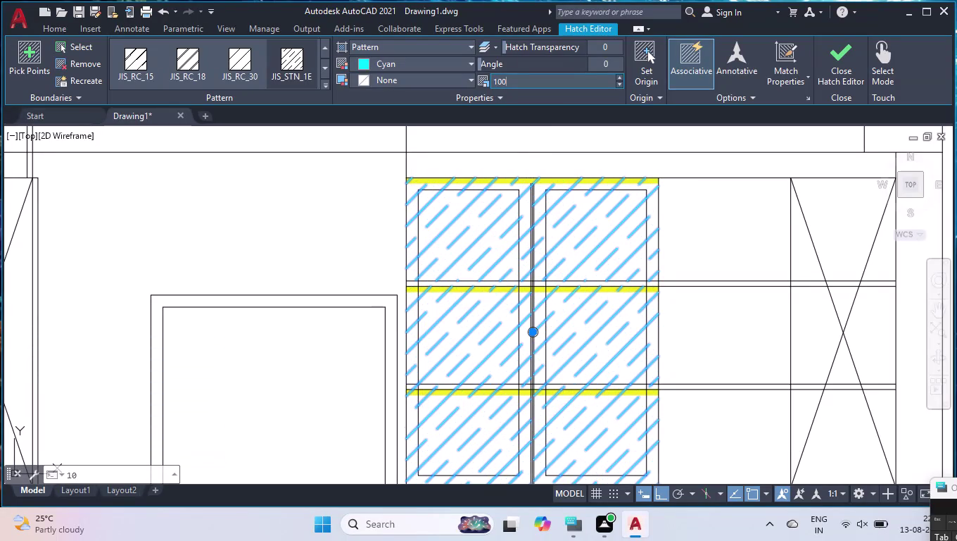
Finish editing the shutter hatch and exit the repeated HATCH without adding anything.
scroll(down, 3)
scroll(down, 3)
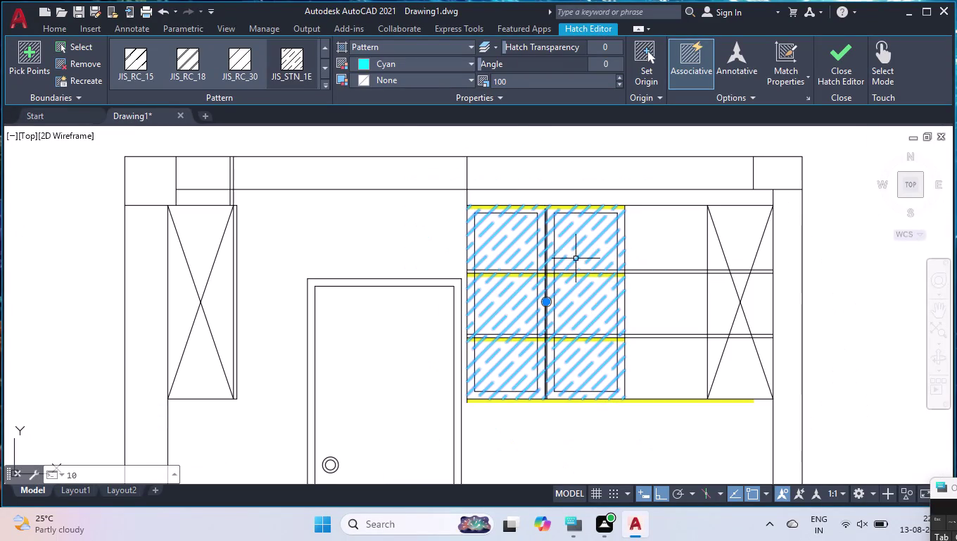
key(Return)
key(Return)
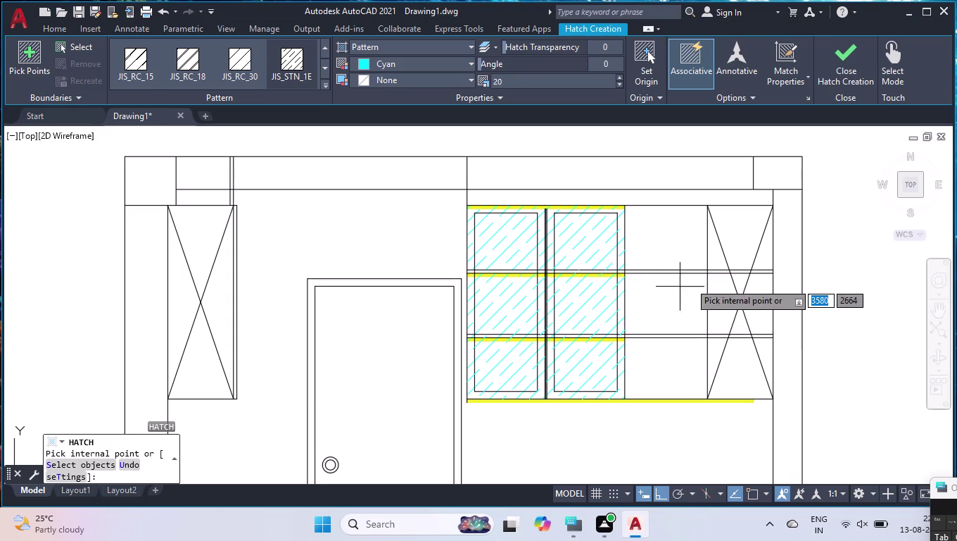
key(Return)
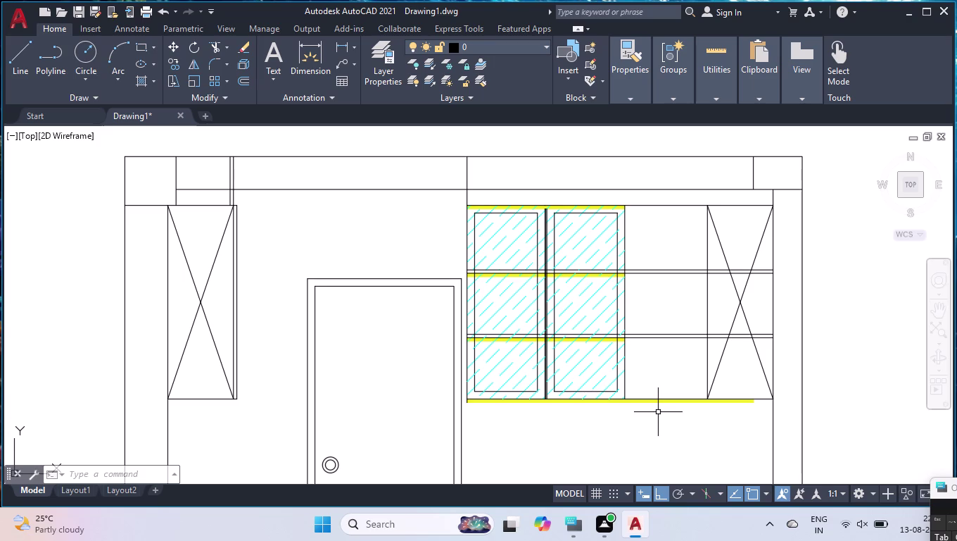
Zoom in on the left end of the right counter-top.
scroll(down, 3)
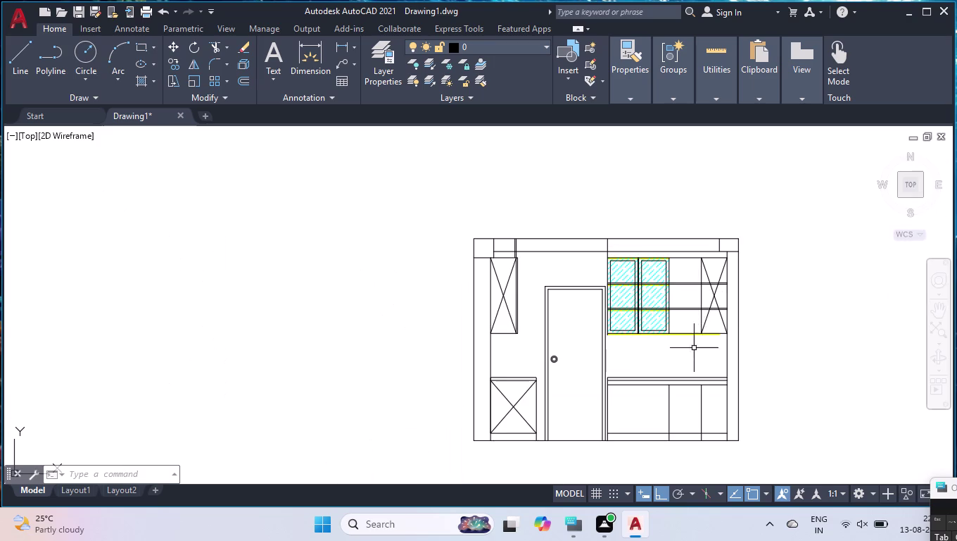
scroll(up, 3)
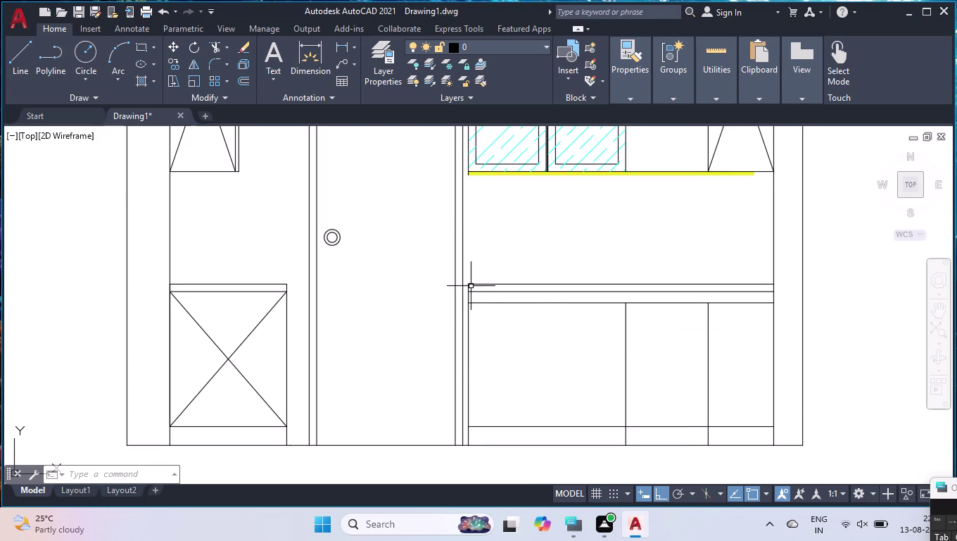
scroll(up, 3)
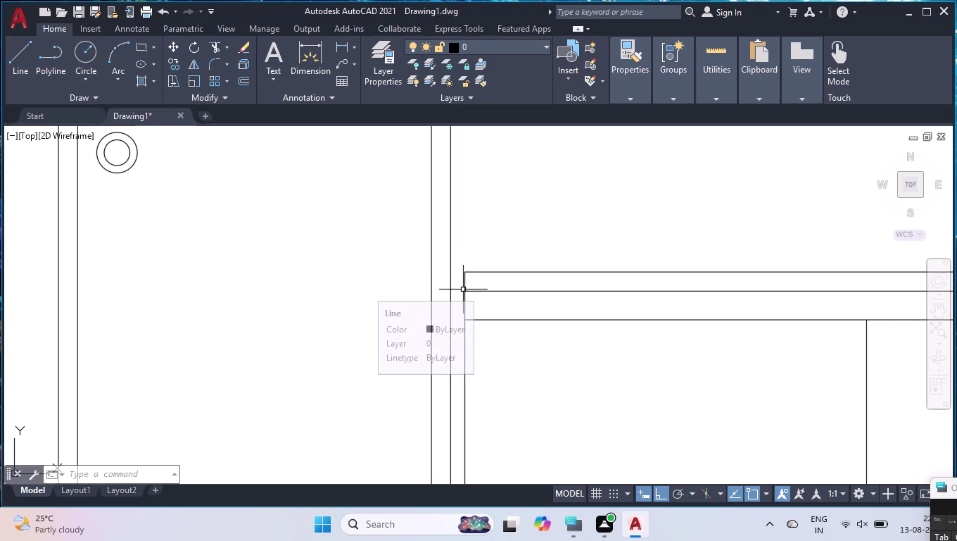
scroll(up, 3)
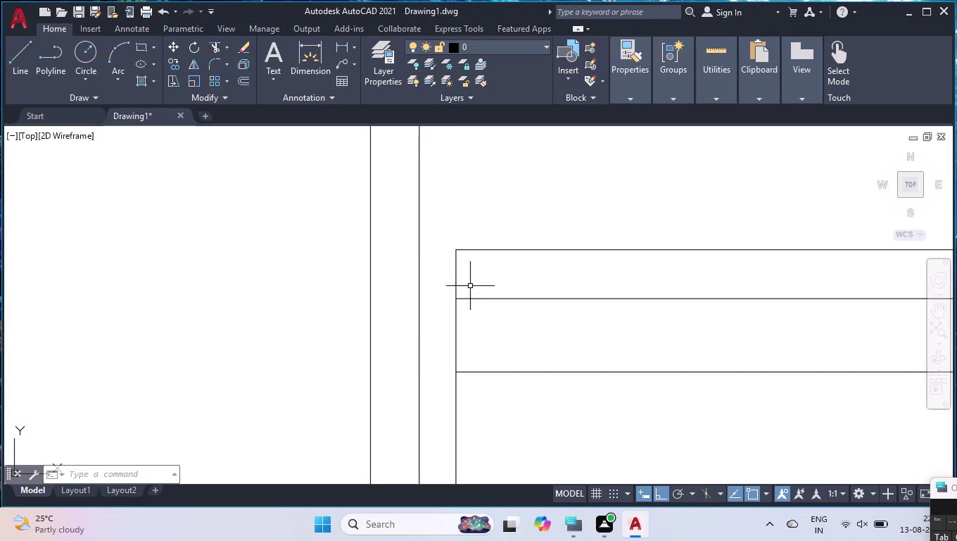
scroll(up, 3)
Draw a 25-left, 40-up projection outline from the counter-top's lower-left corner back to its top edge.
key(l)
key(Return)
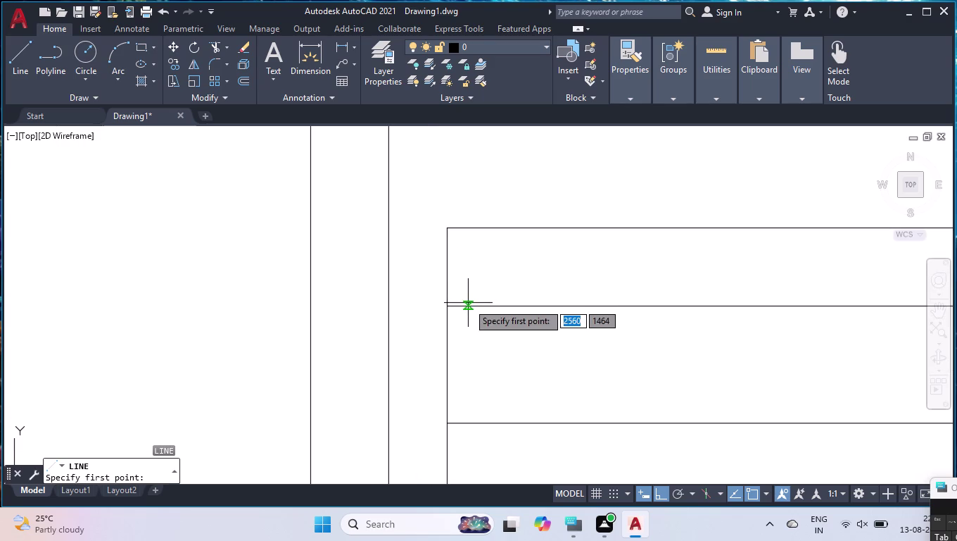
click(447, 307)
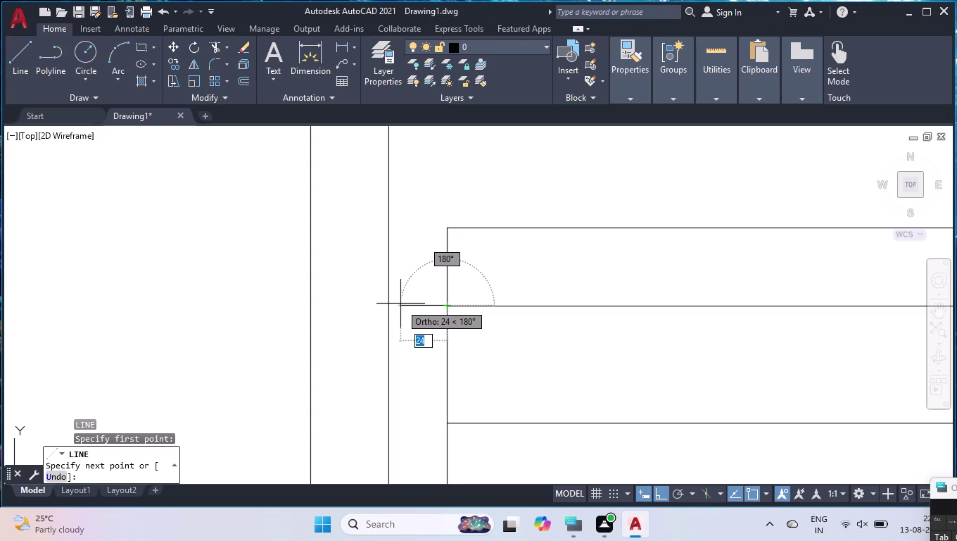
text(25)
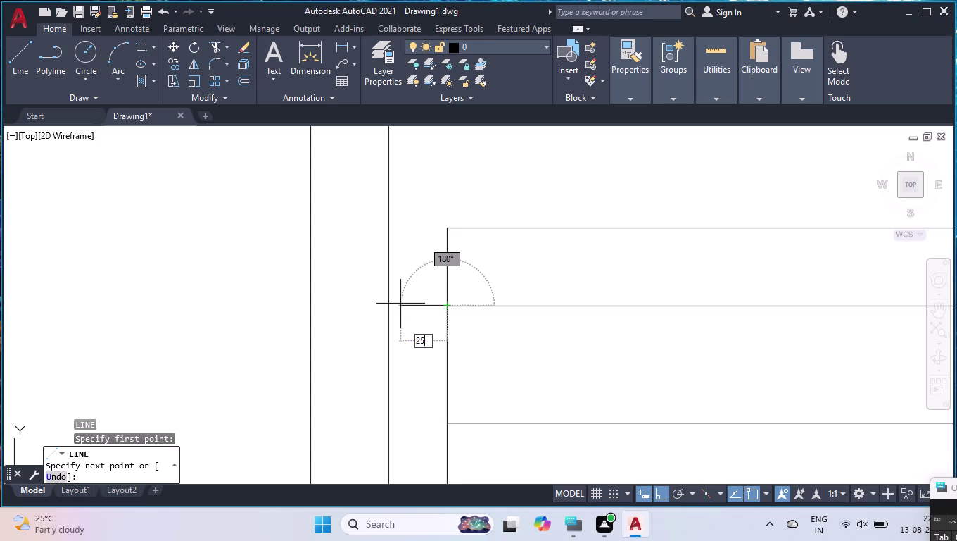
key(Return)
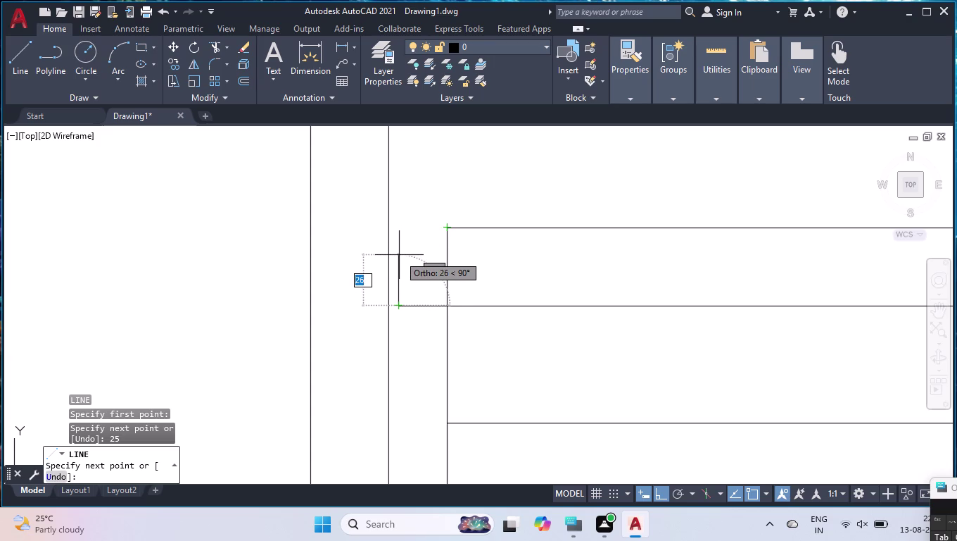
text(40)
key(Return)
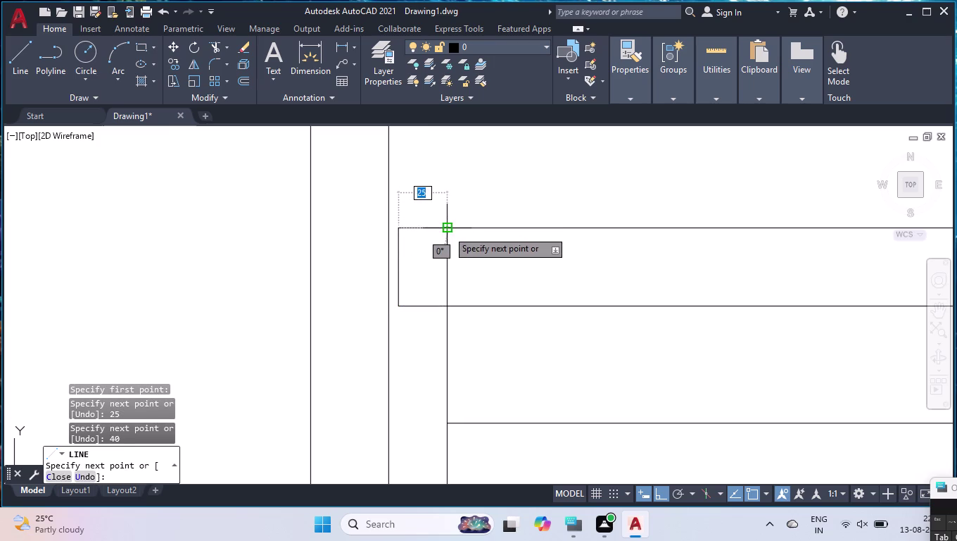
click(448, 230)
key(Return)
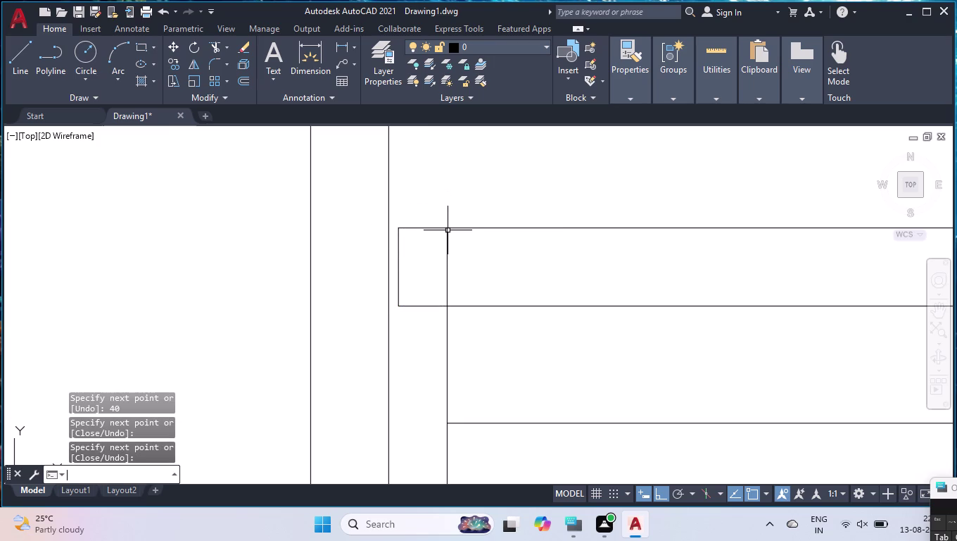
Make a first fillet attempt on the projection corner, trying a radius of 5.
key(f)
key(Return)
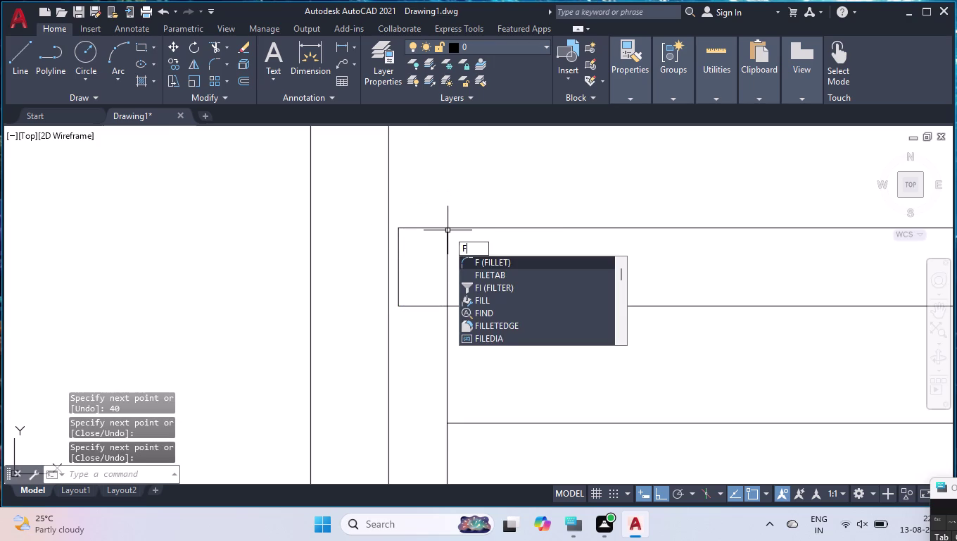
click(420, 225)
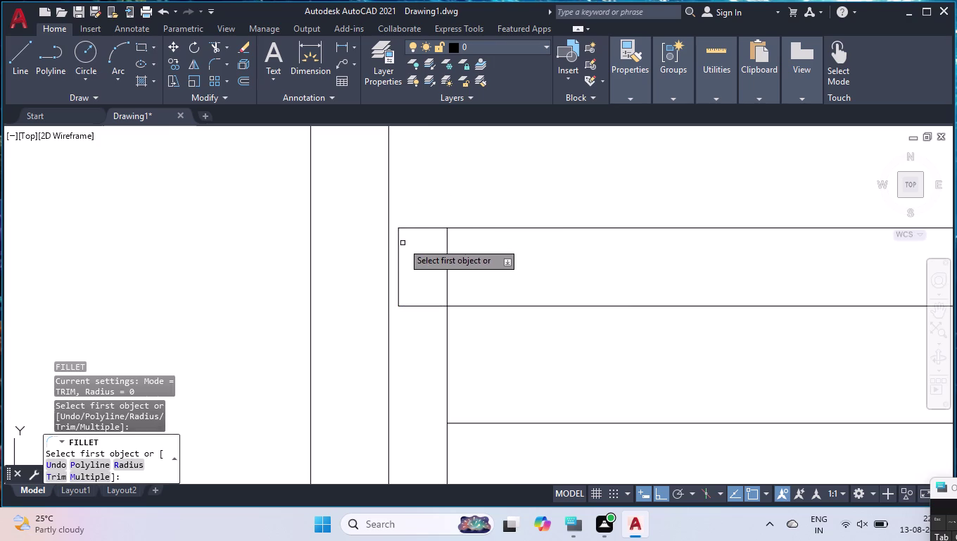
click(410, 228)
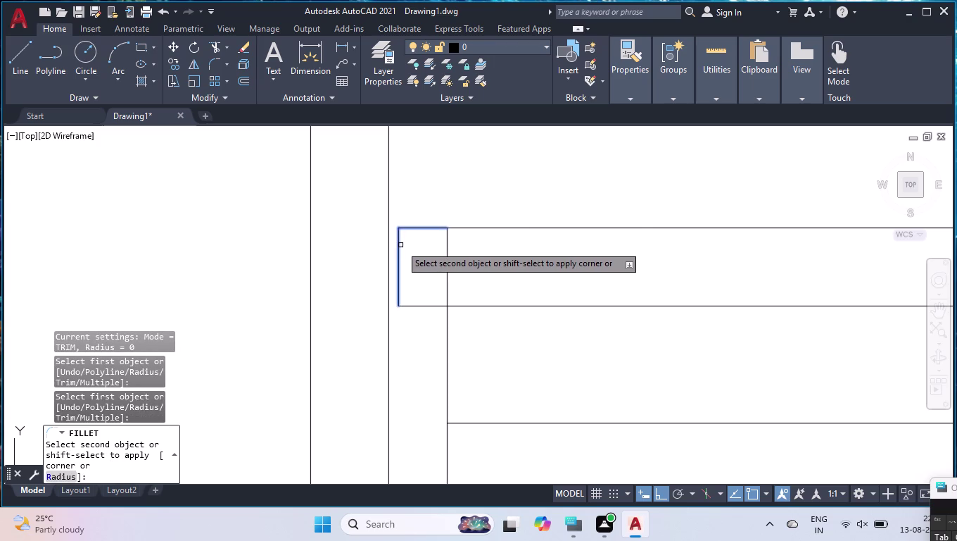
click(400, 245)
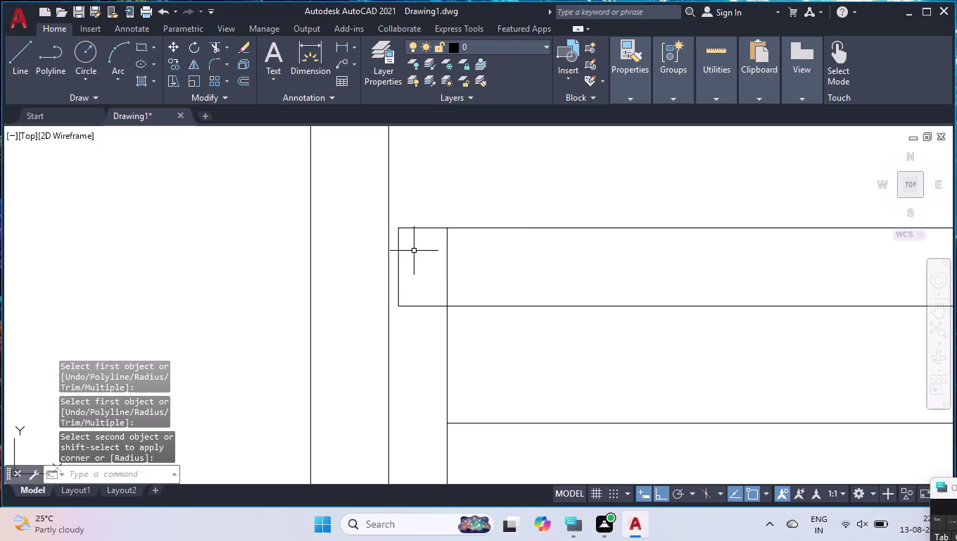
key(f)
key(Return)
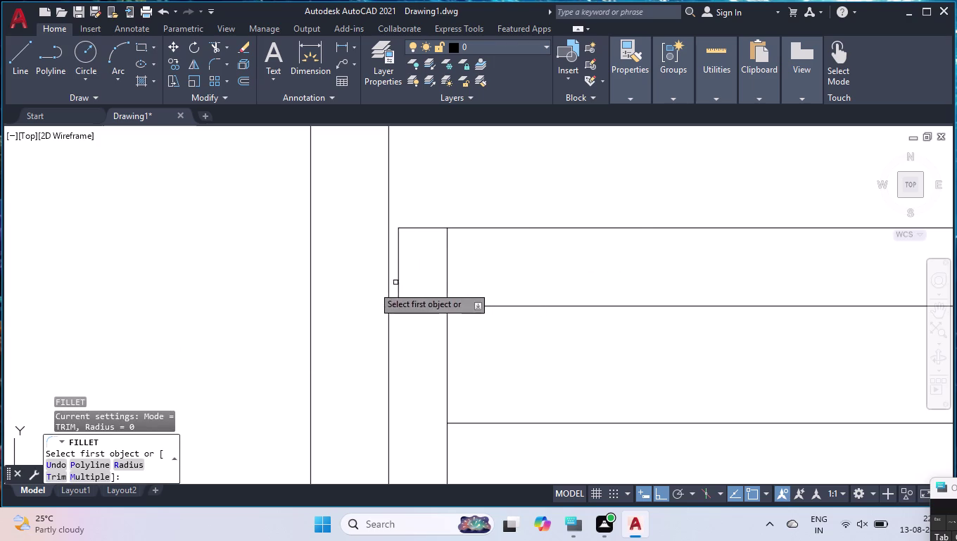
click(126, 466)
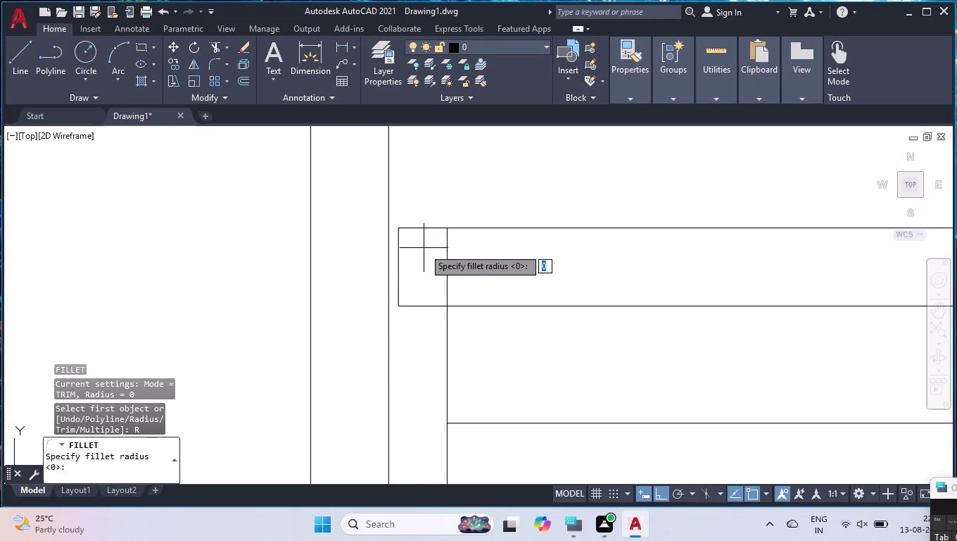
key(5)
key(Return)
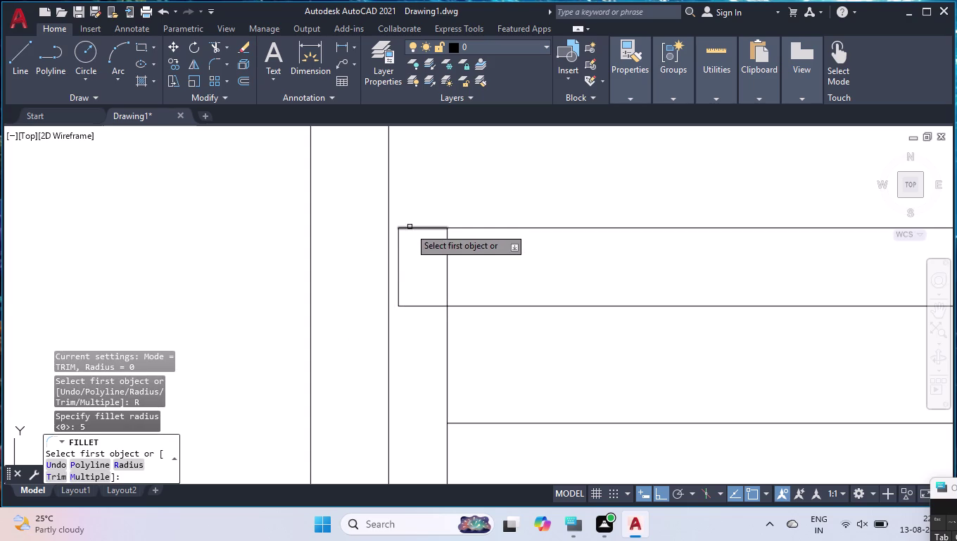
Fillet the projection's top and left edges with a 15-unit radius.
click(410, 228)
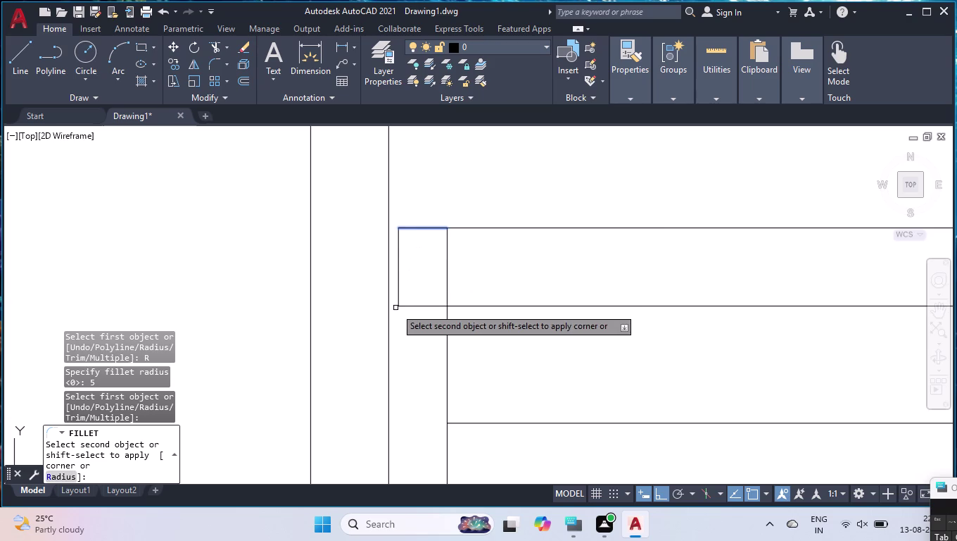
key(r)
key(Return)
text(15)
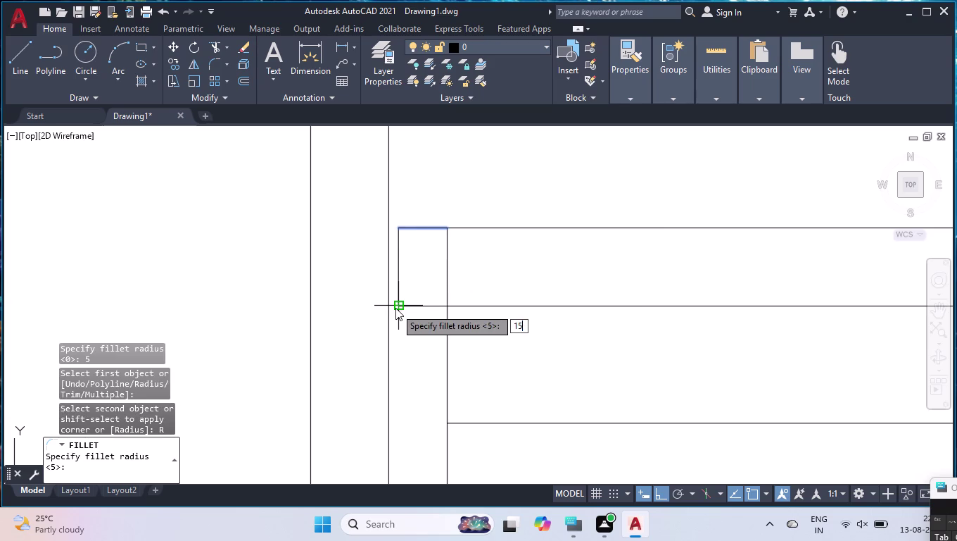
key(Return)
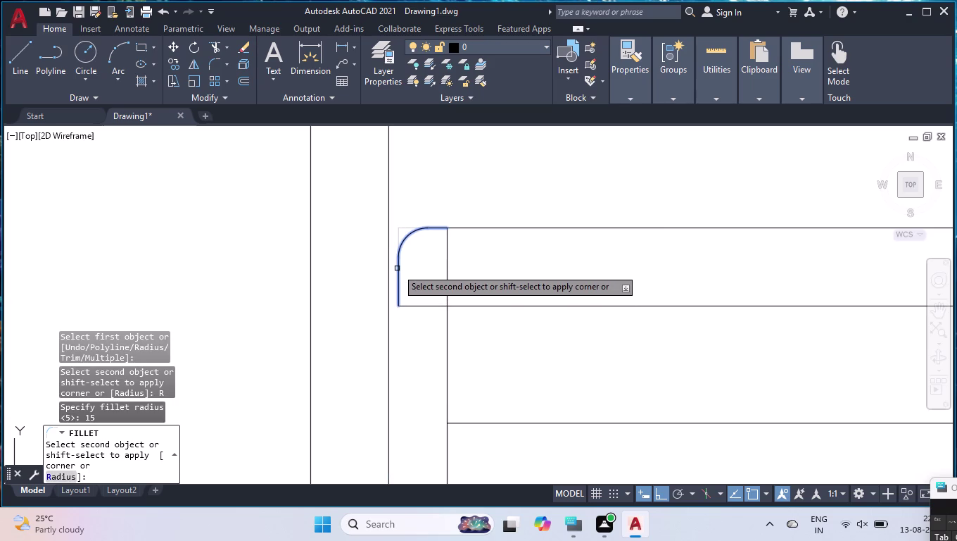
click(399, 268)
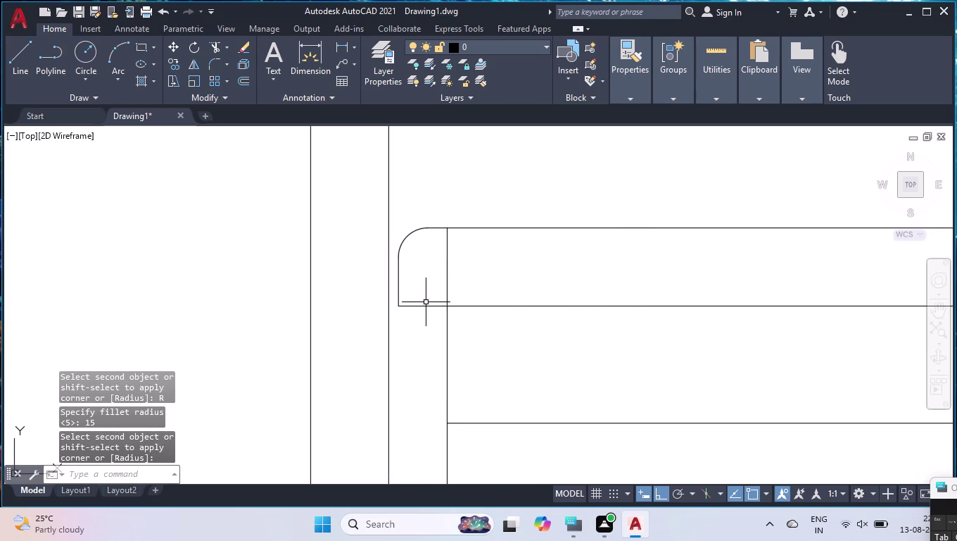
key(Return)
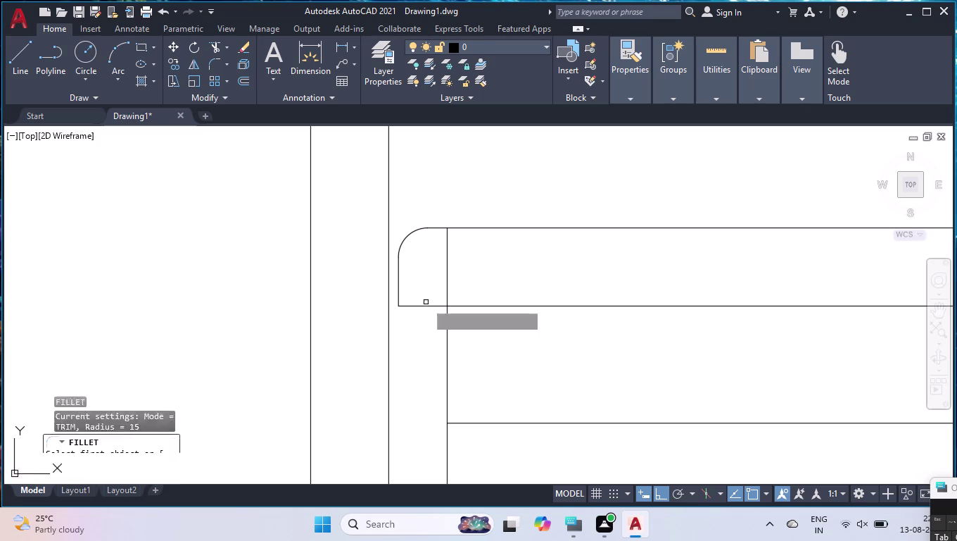
text(TR)
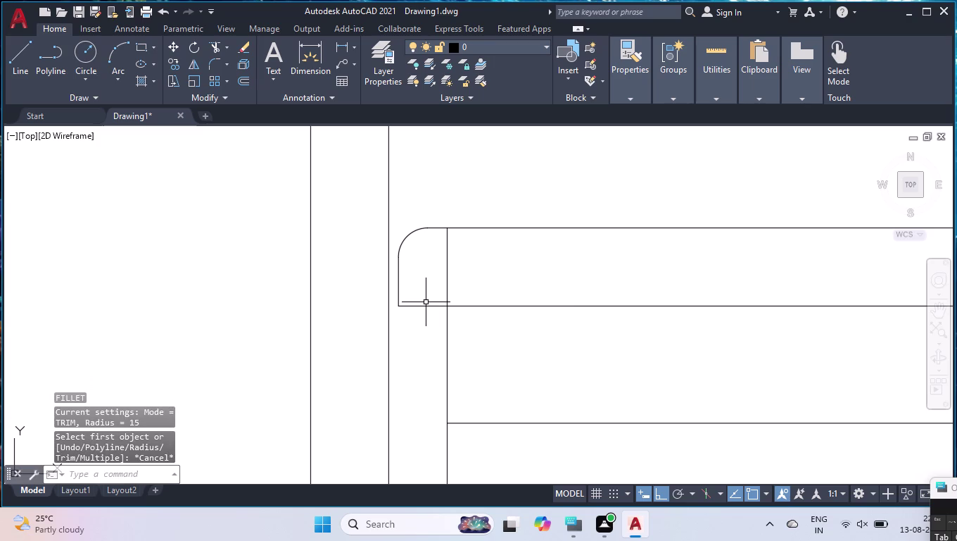
Fence-trim the leftover vertical line inside the right counter-top's rounded end.
text(TR)
key(Return)
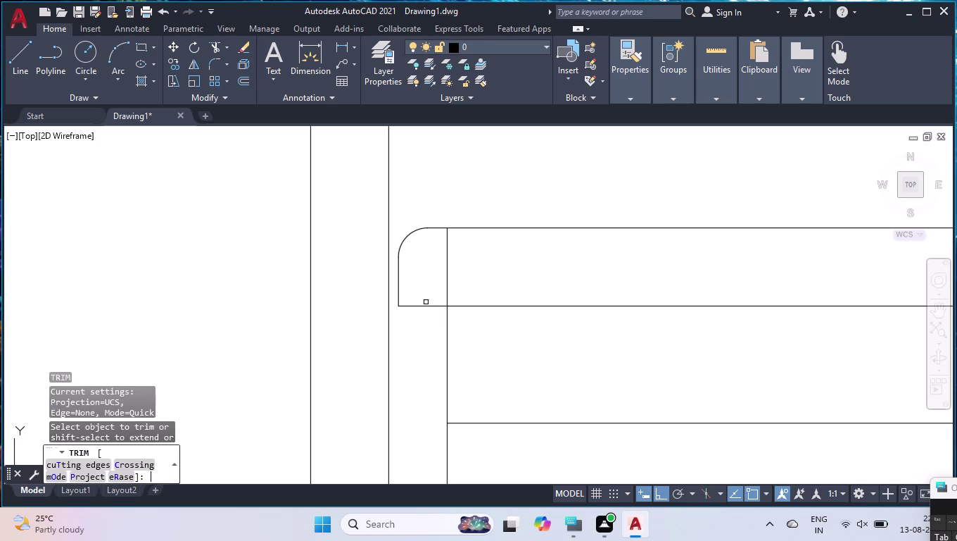
click(421, 275)
click(505, 266)
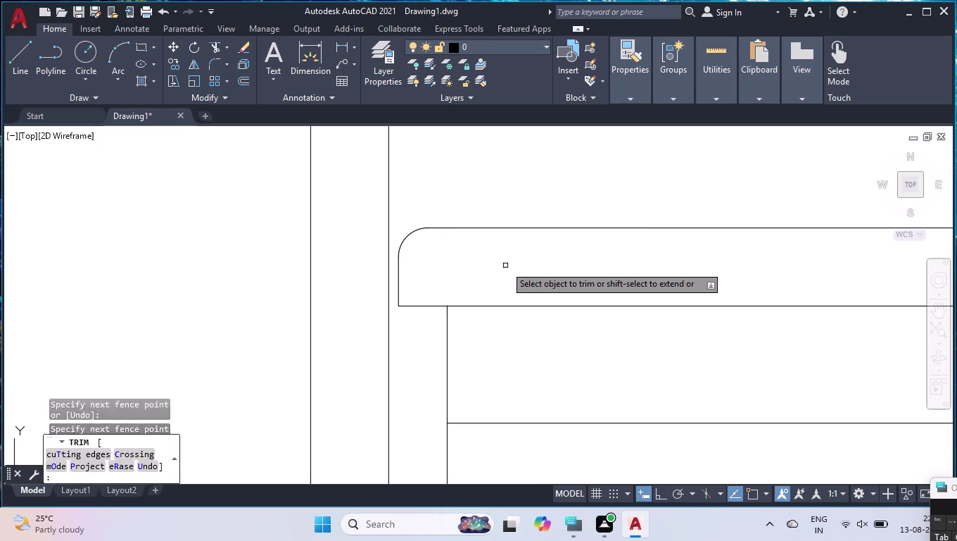
scroll(down, 3)
scroll(down, 3)
scroll(down, 3)
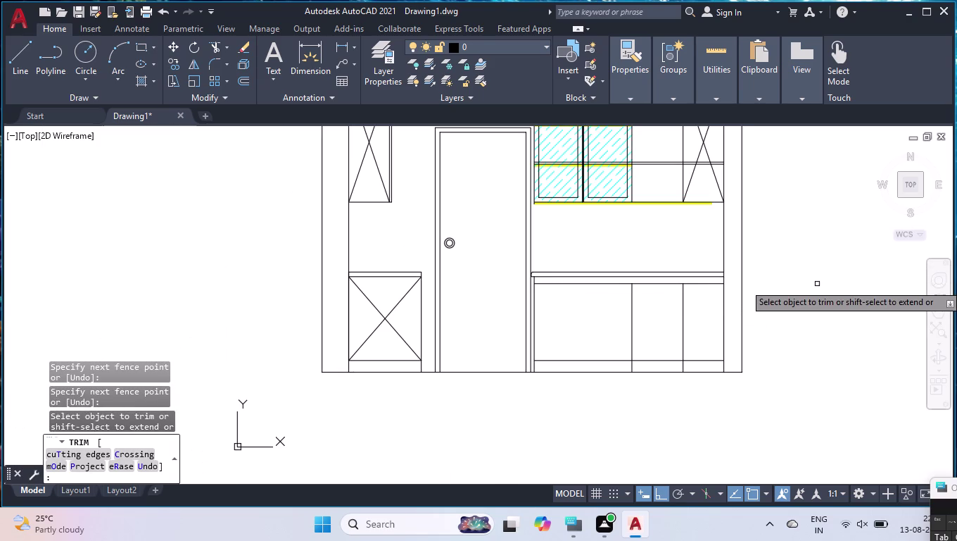
scroll(up, 3)
scroll(up, 3)
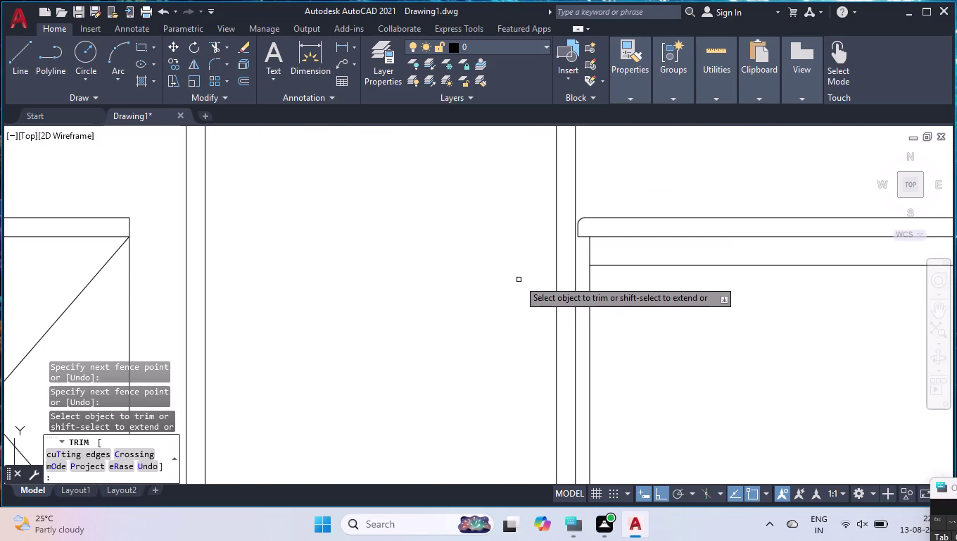
key(Return)
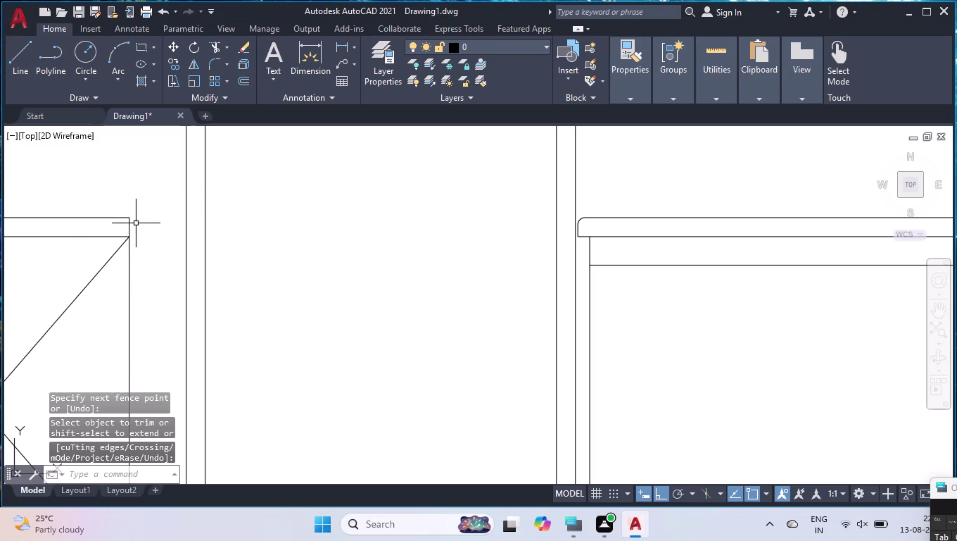
Try filleting the left counter-top's top and right edges, then undo it.
key(f)
key(Return)
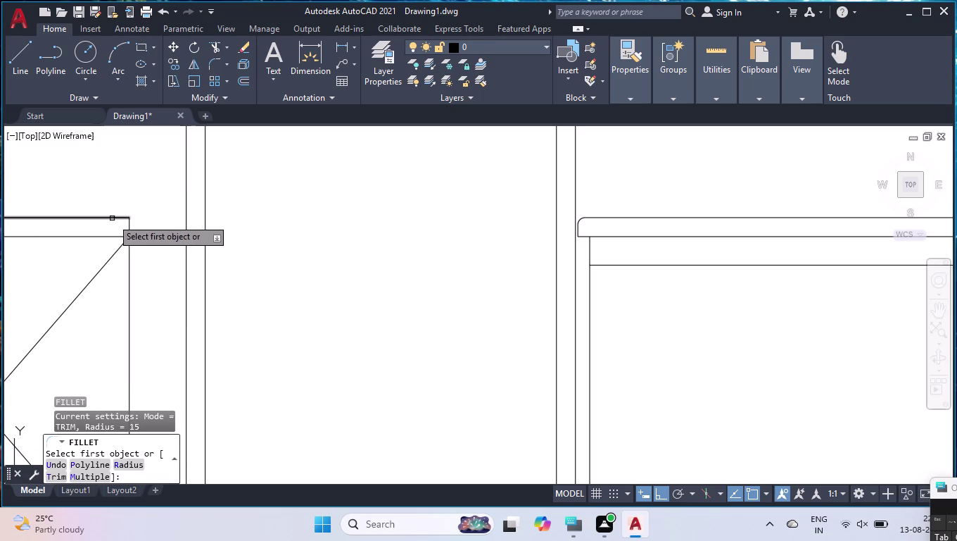
click(112, 218)
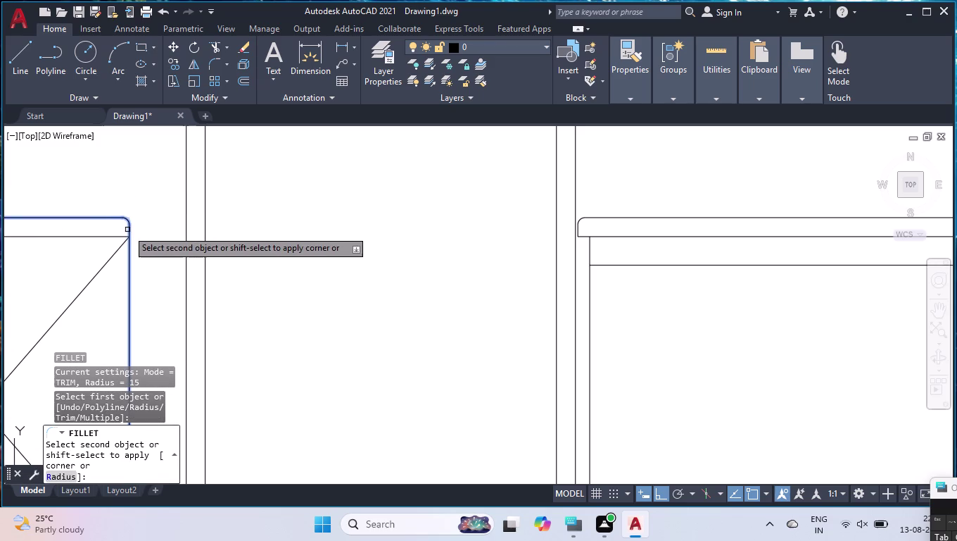
click(127, 229)
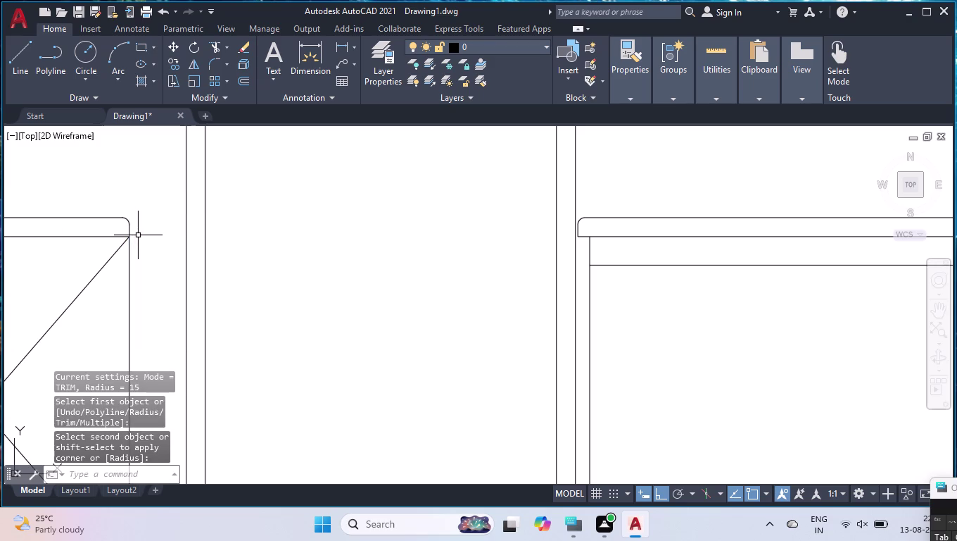
scroll(up, 3)
scroll(up, 3)
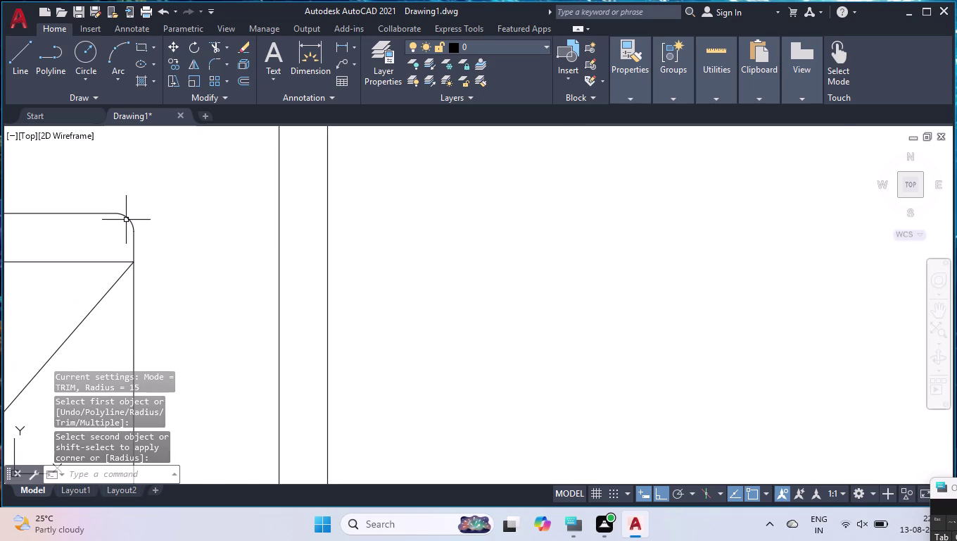
key(u)
key(Return)
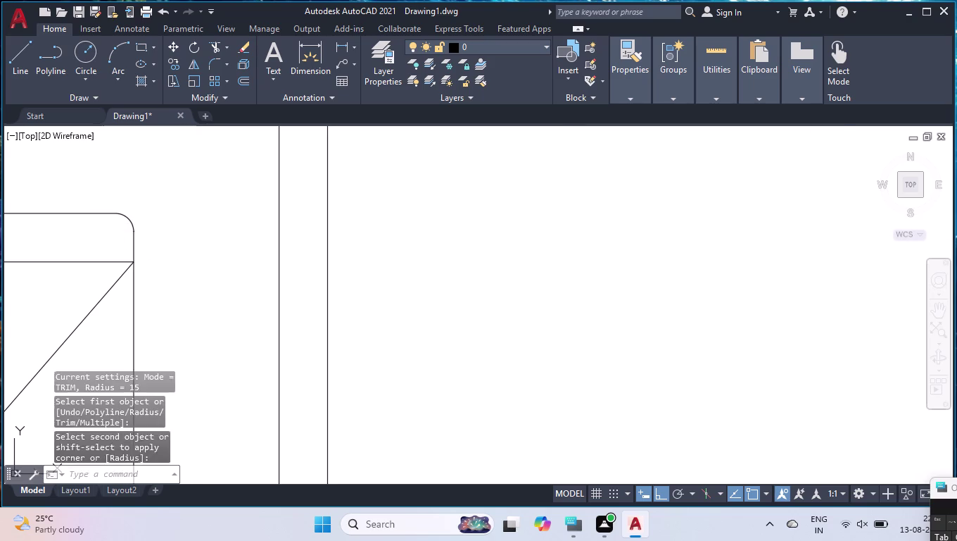
key(u)
key(Return)
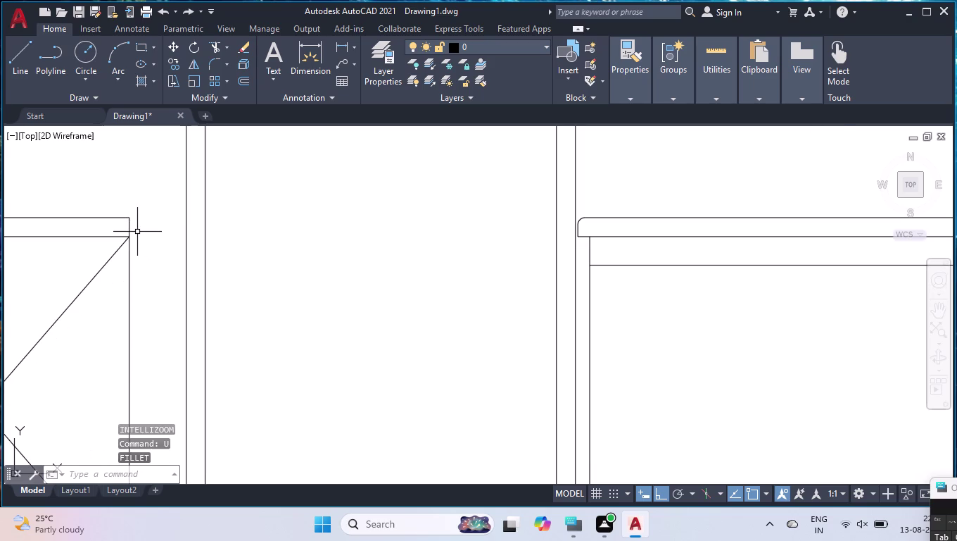
scroll(up, 3)
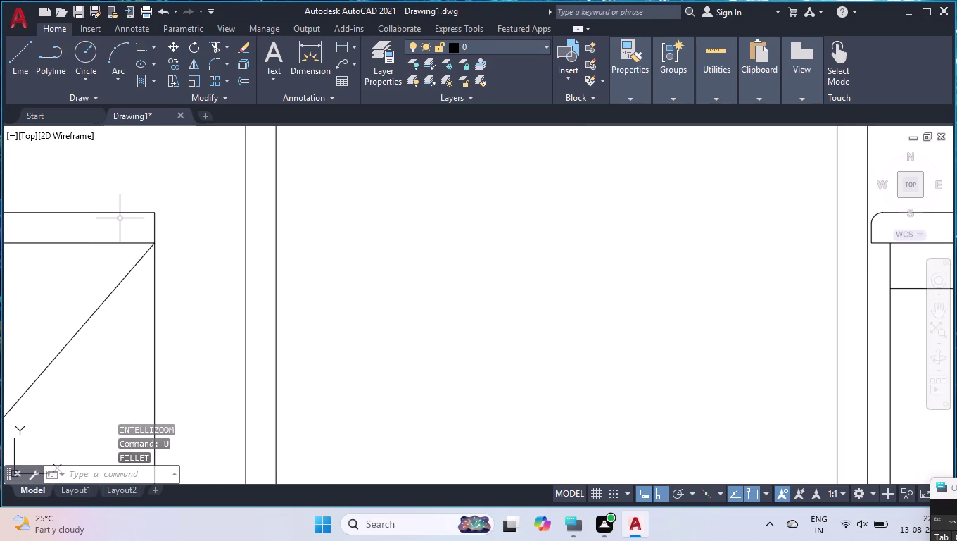
Set the fillet radius to 15 and fillet the cabinet top's top and side edges.
text(F)
key(space)
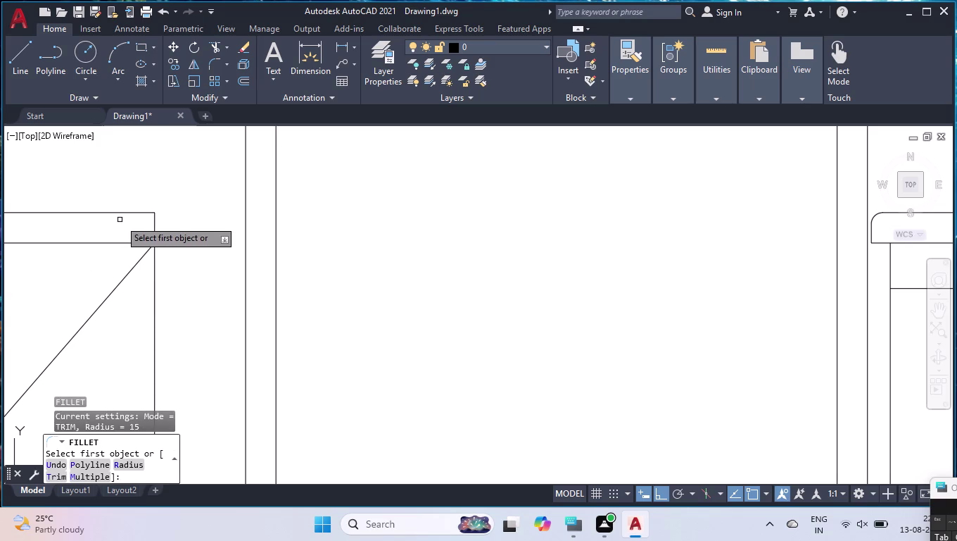
key(r)
key(Return)
text(15)
key(Return)
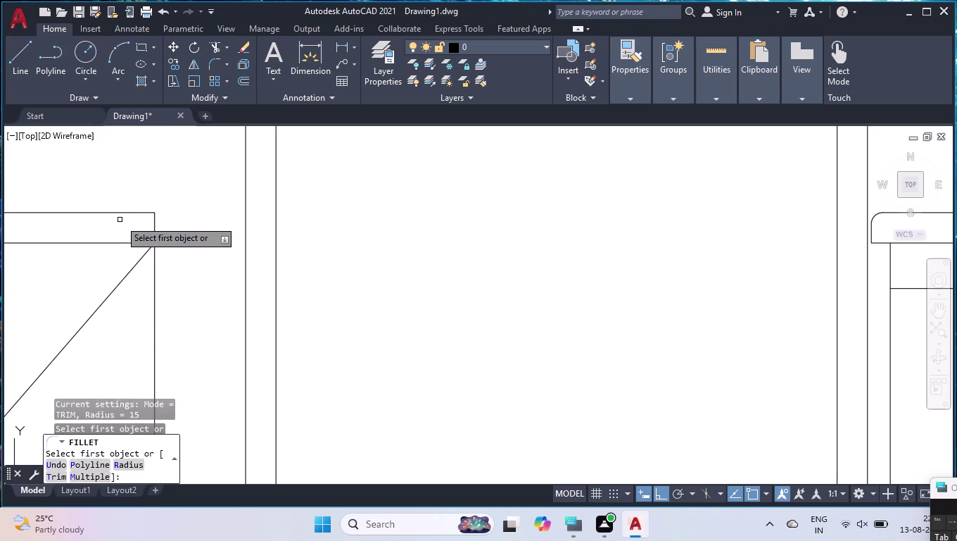
click(114, 211)
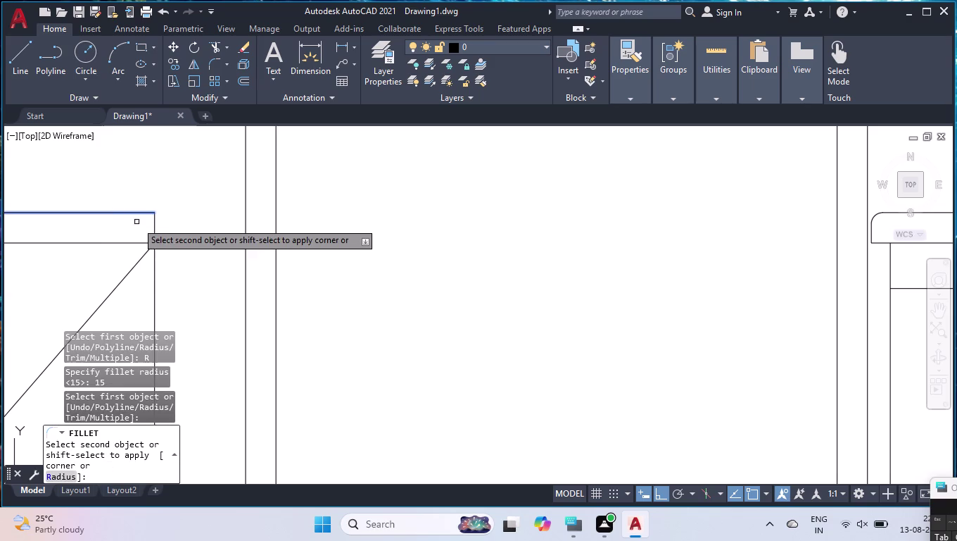
click(153, 228)
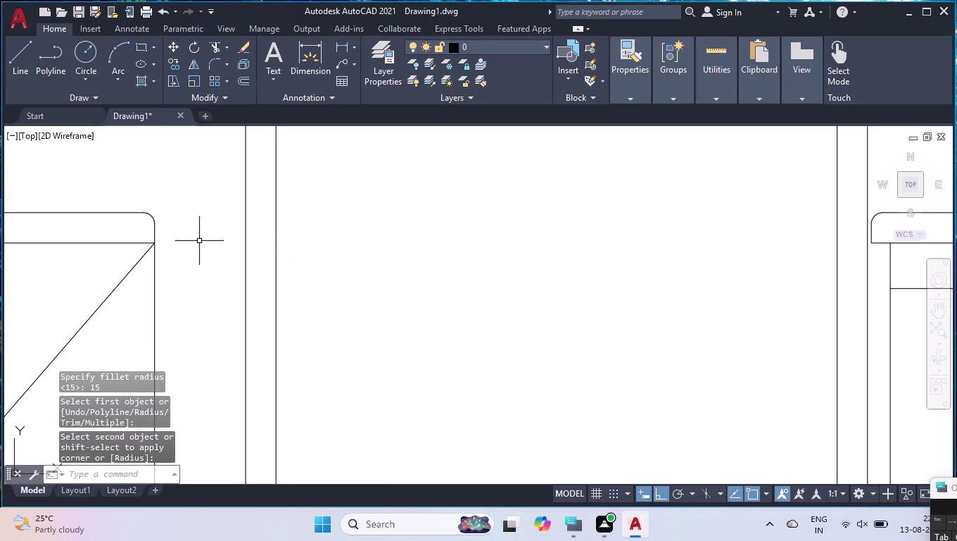
key(Return)
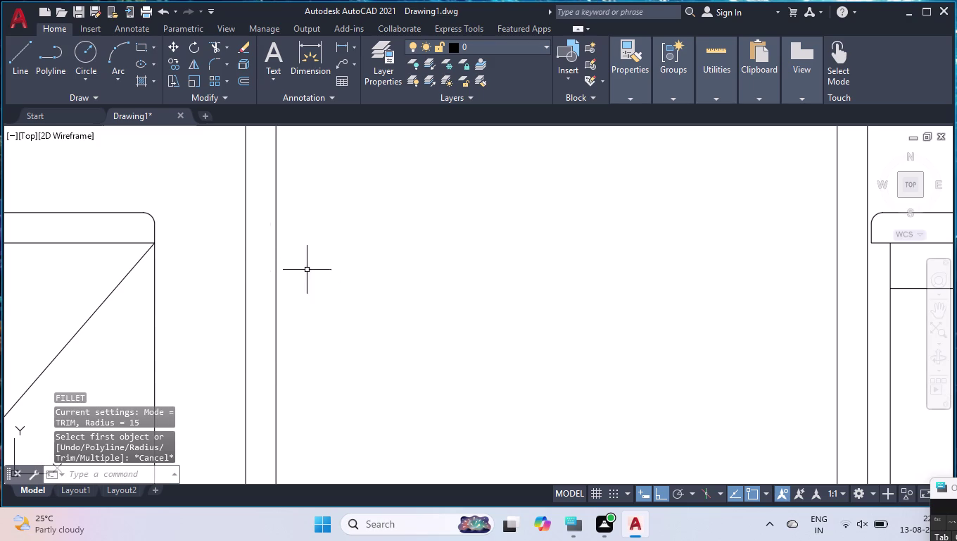
scroll(down, 3)
scroll(down, 3)
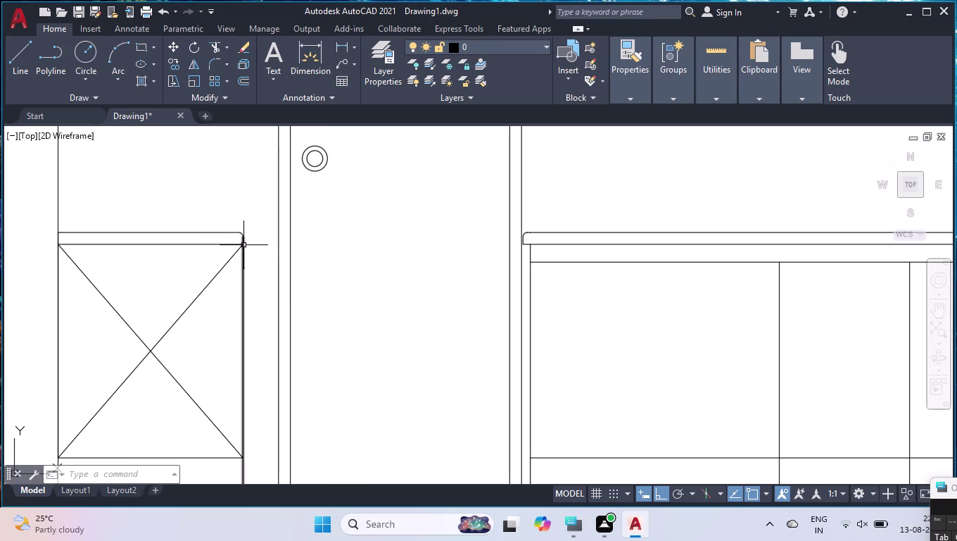
scroll(down, 3)
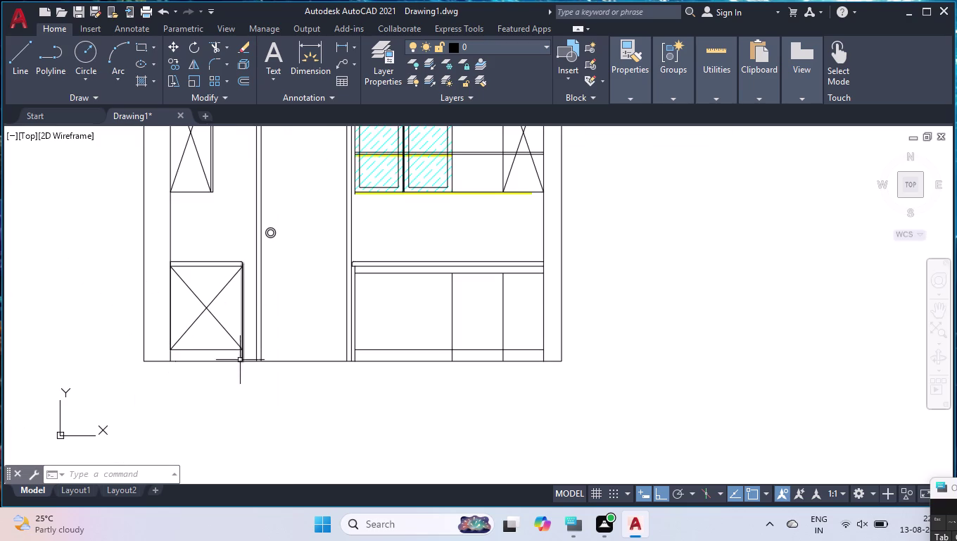
Trim the stray line end below the lower cabinet.
text(TR)
key(Return)
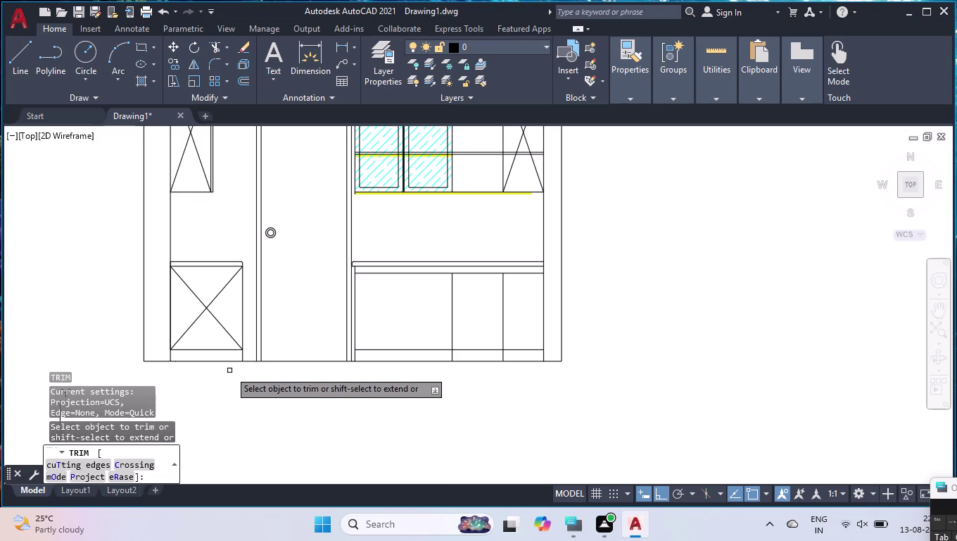
scroll(up, 3)
click(219, 373)
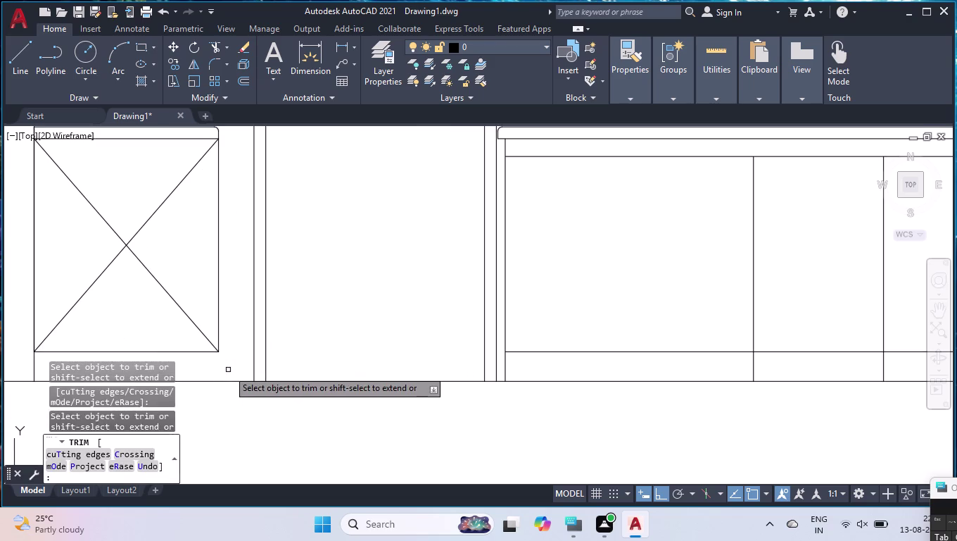
key(Return)
Start the OFFSET command.
text(OF)
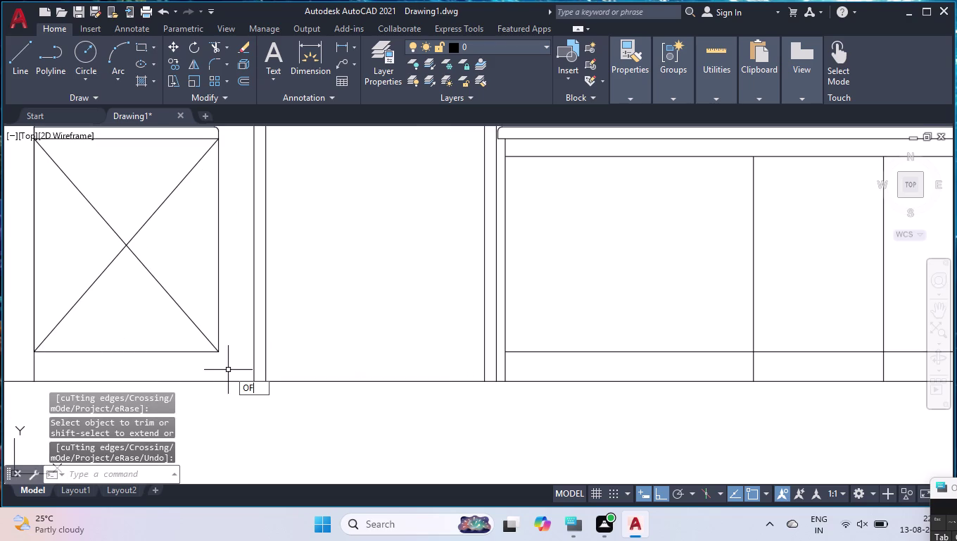
text(F)
key(Return)
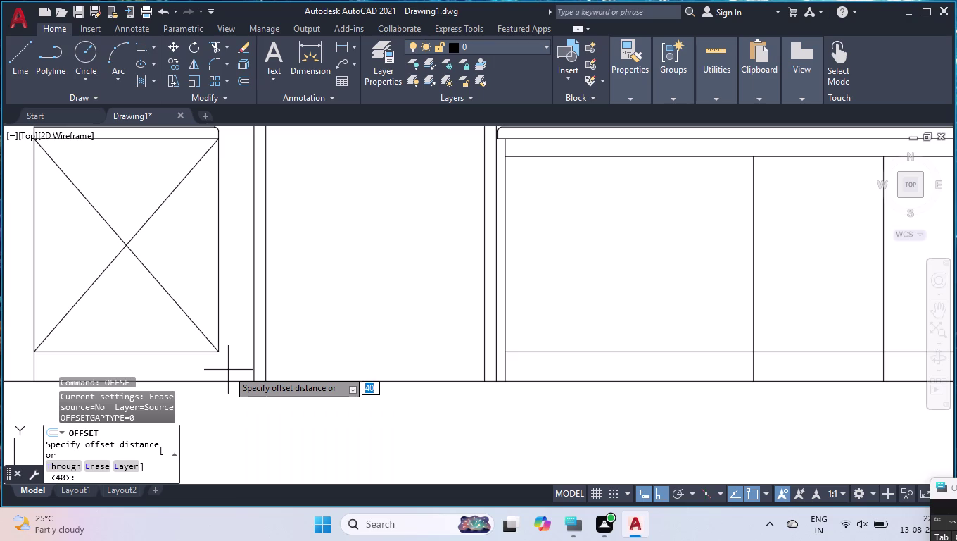
Offset the cabinet's right edge 20 units to the right.
text(20)
key(Return)
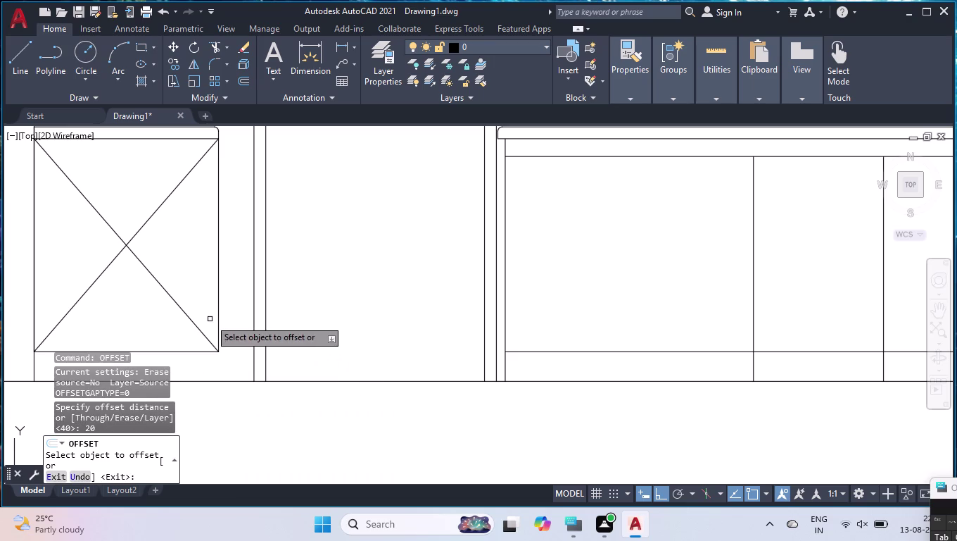
click(219, 281)
click(232, 282)
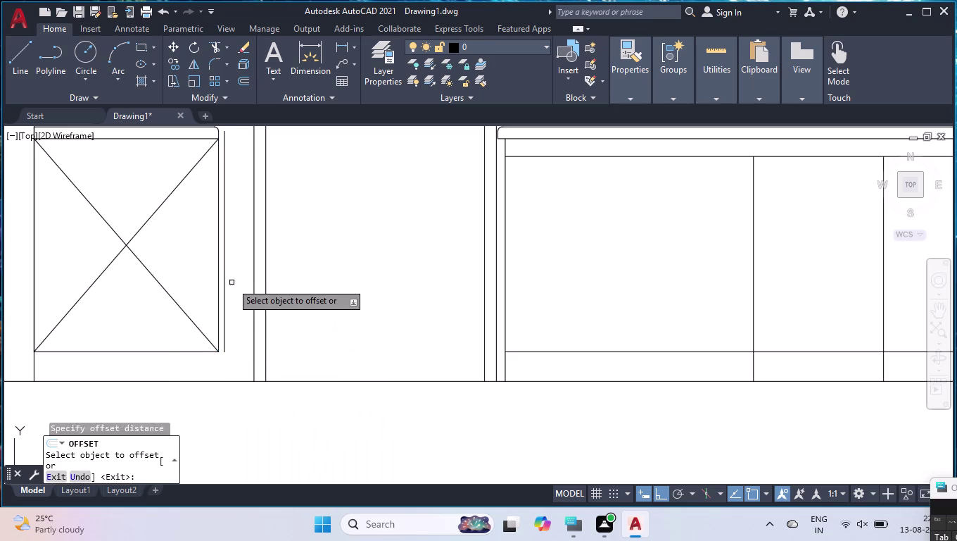
scroll(down, 3)
scroll(up, 3)
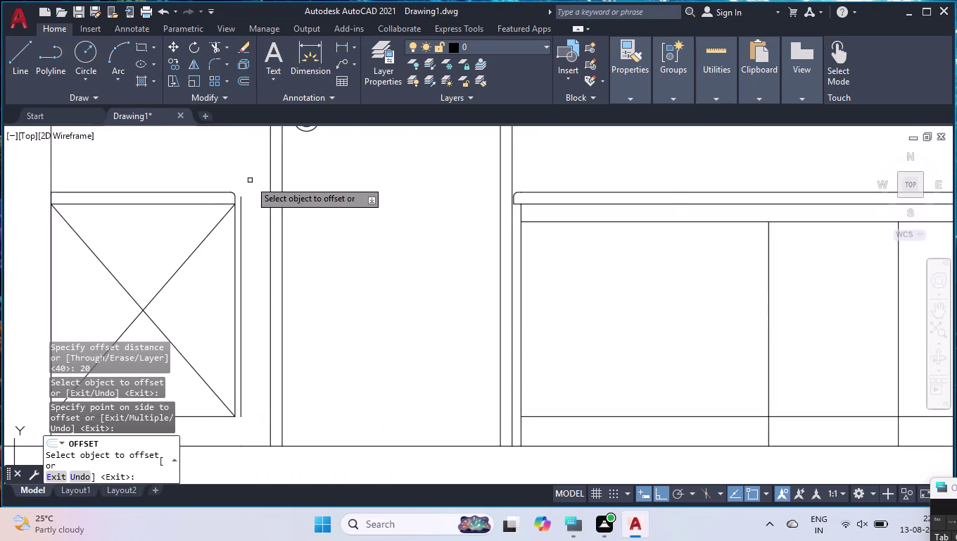
scroll(up, 3)
key(Return)
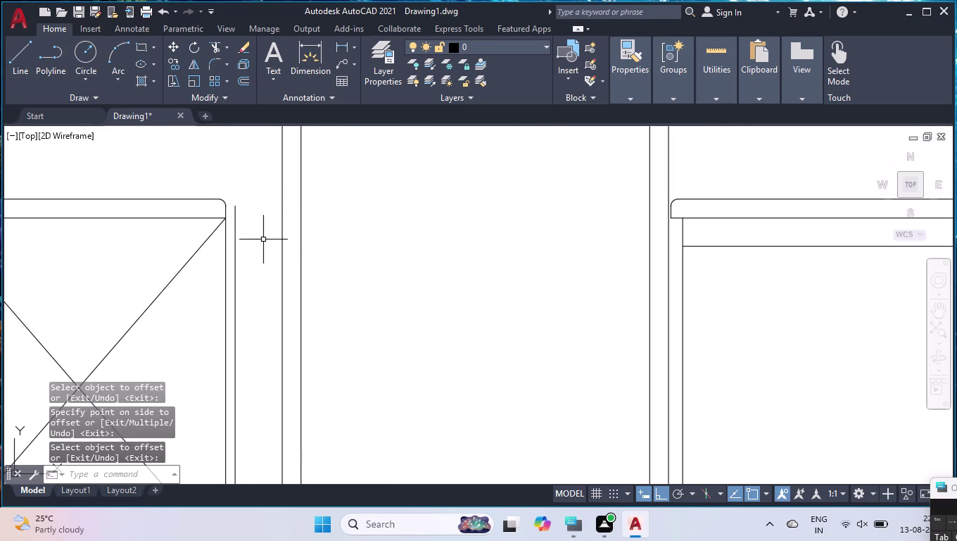
Erase the rounded corner arc at the top of the cabinet side.
click(222, 202)
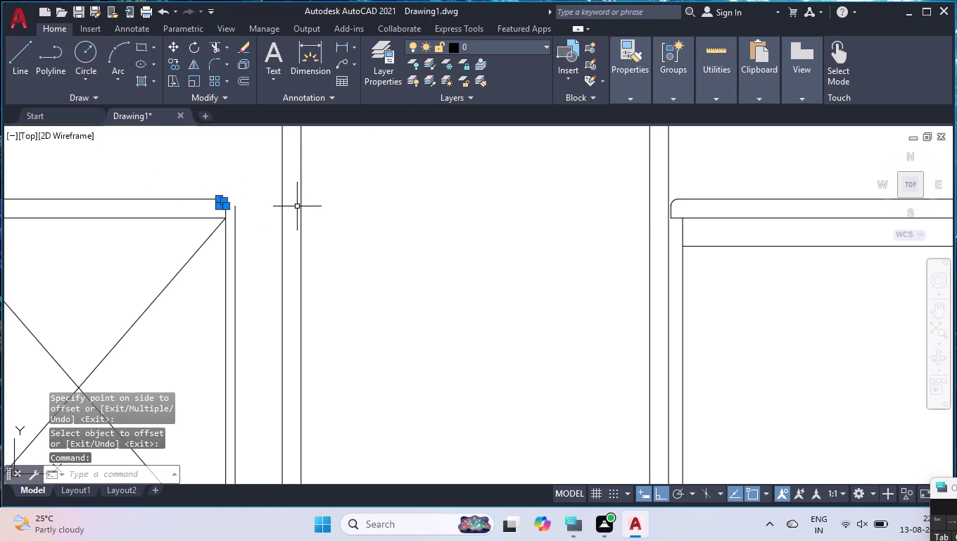
key(Delete)
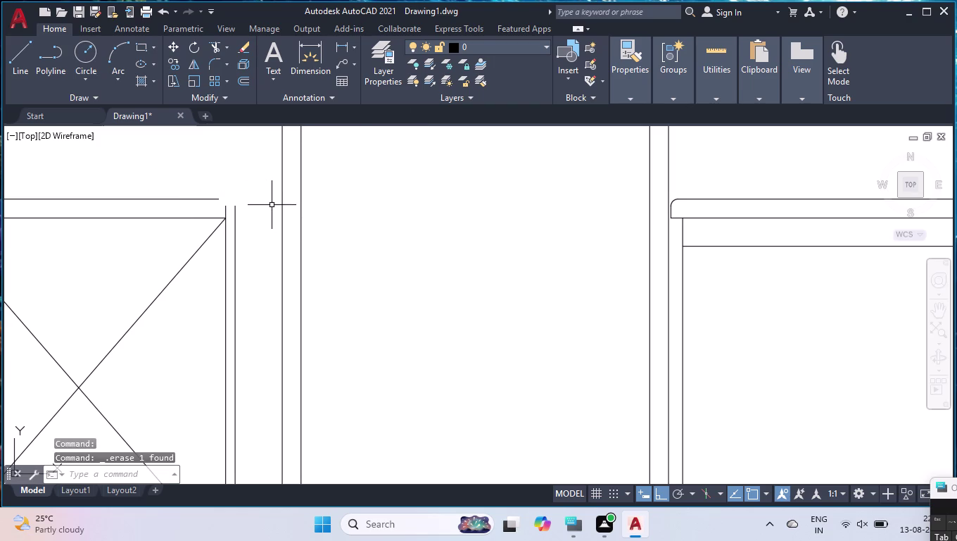
text(TR)
key(Return)
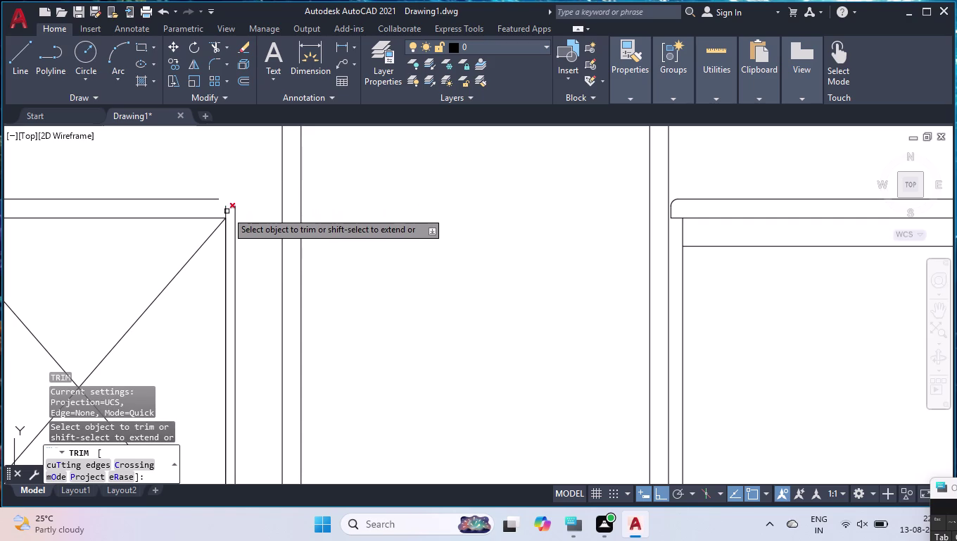
Trim off the overhanging stub at the cabinet top's right corner.
click(227, 211)
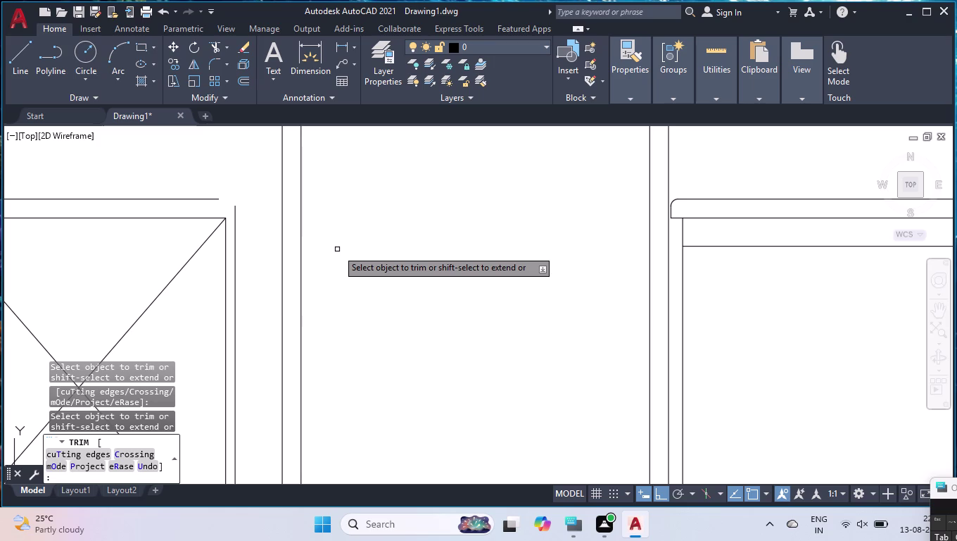
key(Return)
key(l)
key(Return)
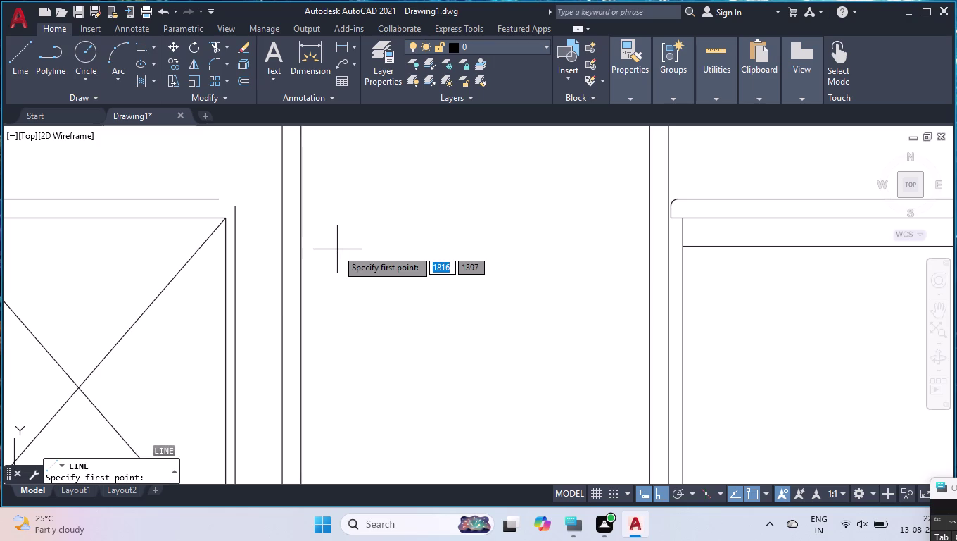
Draw a 52-unit horizontal cap line from the cabinet's right edge.
click(226, 243)
click(249, 244)
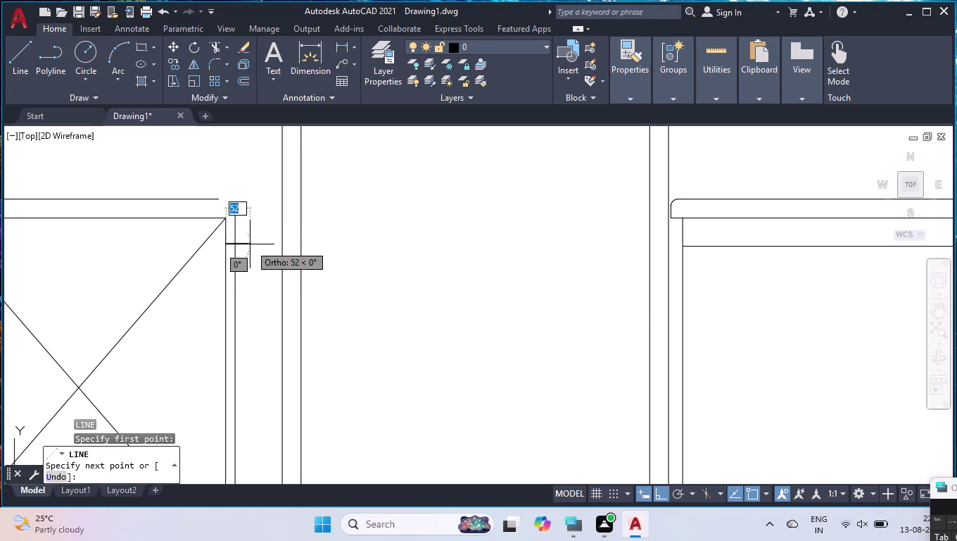
key(Return)
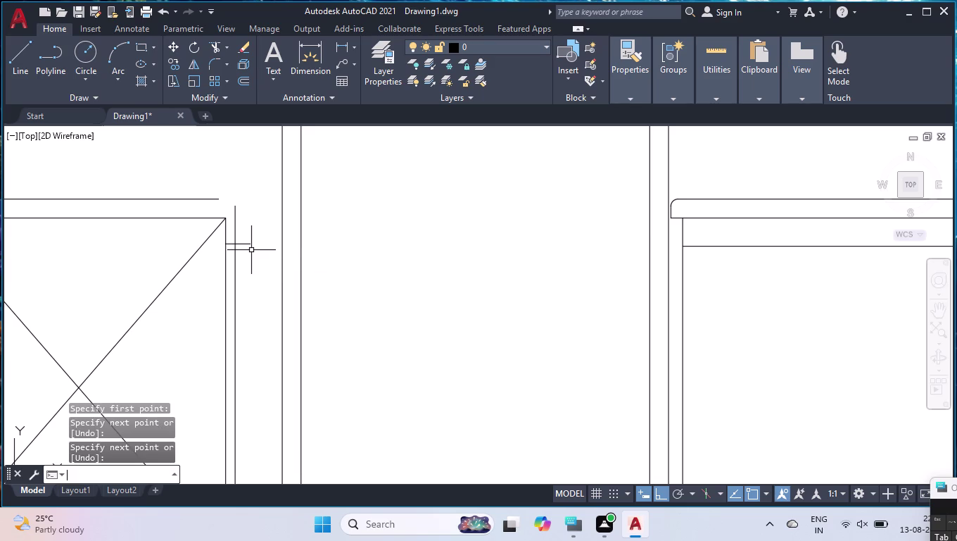
Trim the offset strip above the cap and the line end past it.
text(TR)
key(Return)
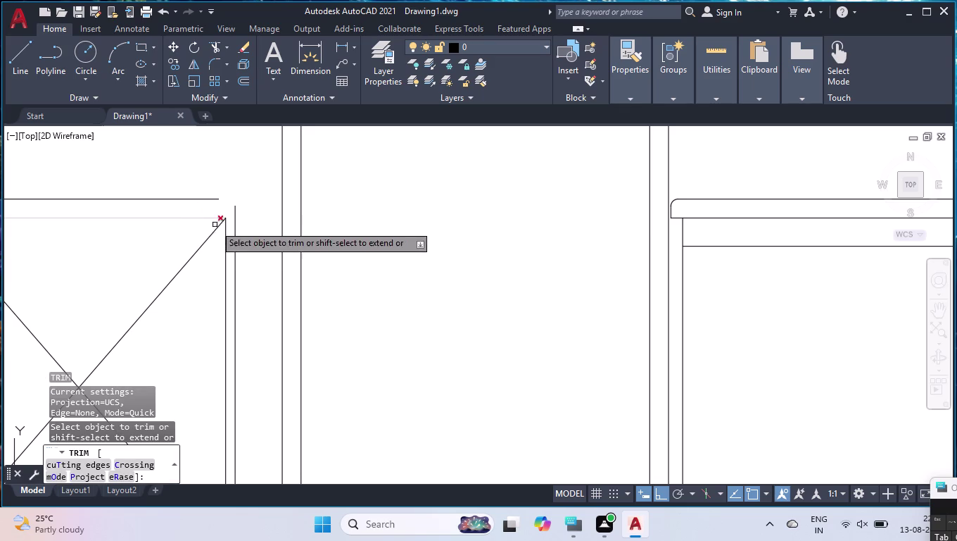
click(237, 233)
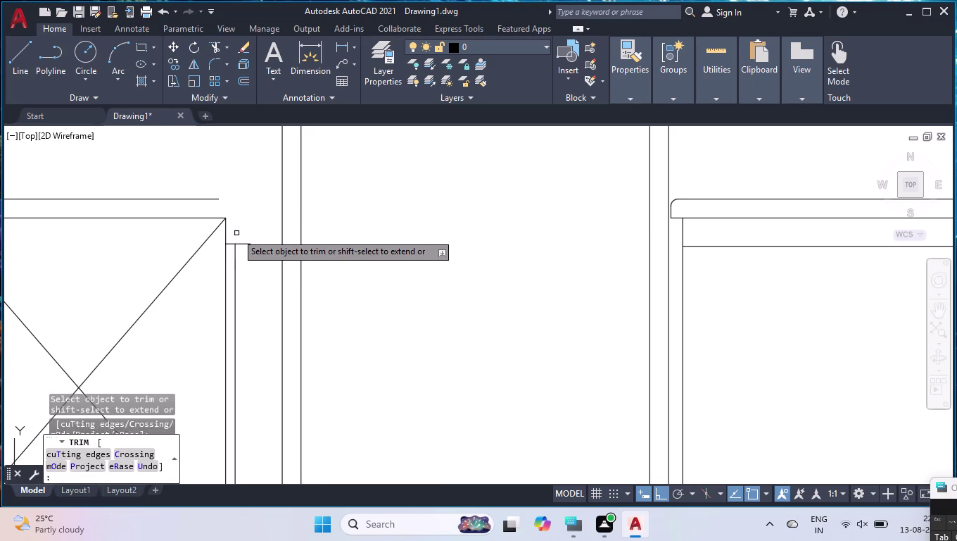
click(241, 245)
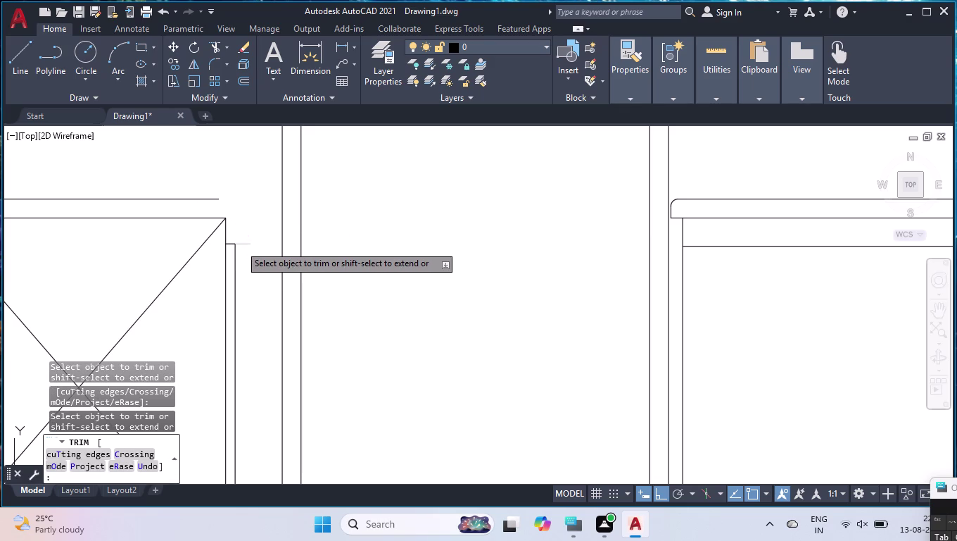
key(Return)
key(l)
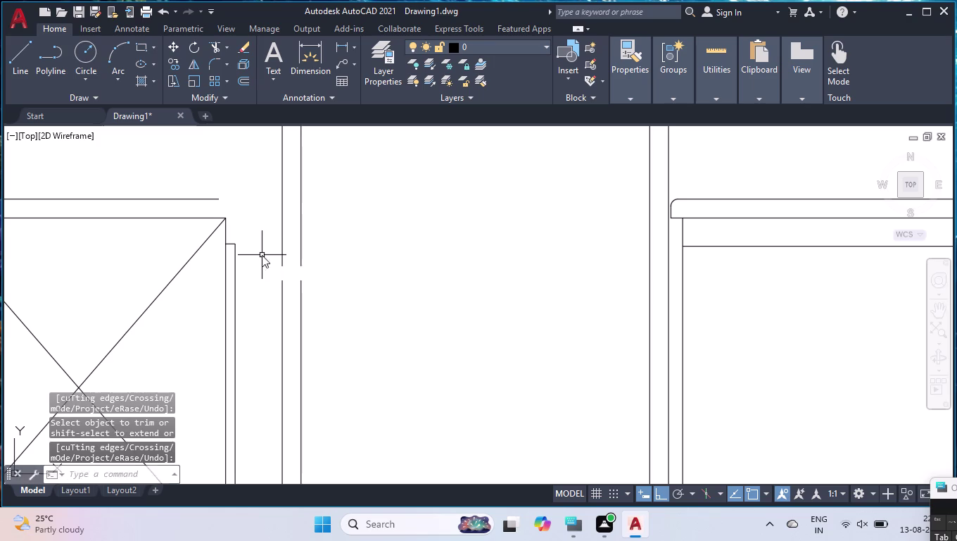
key(Return)
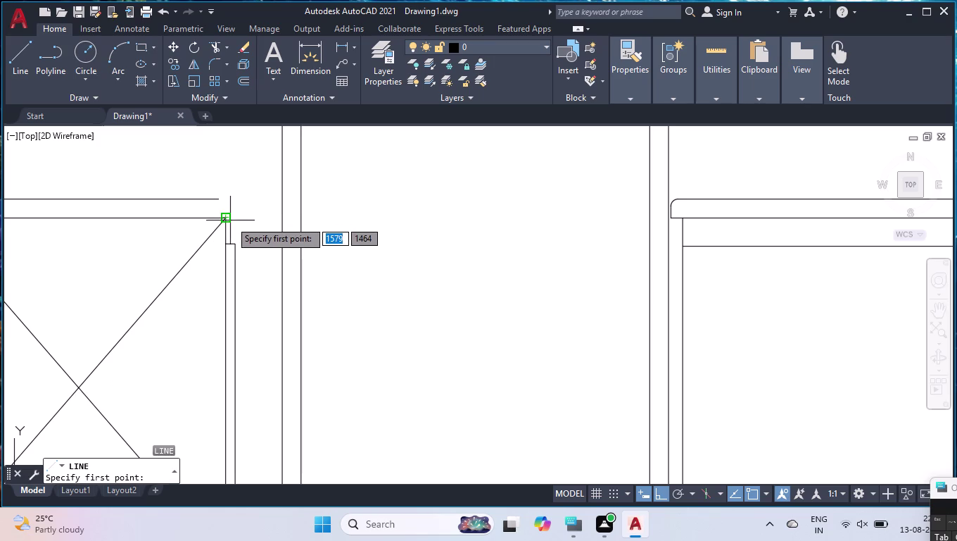
Draw a 40-unit projecting edge and its return line from the cabinet top corner.
click(226, 219)
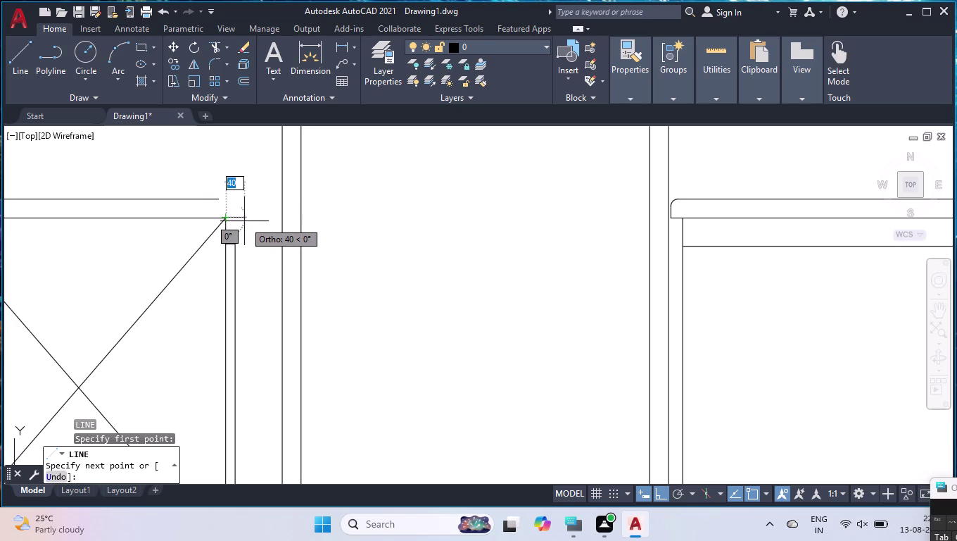
click(245, 220)
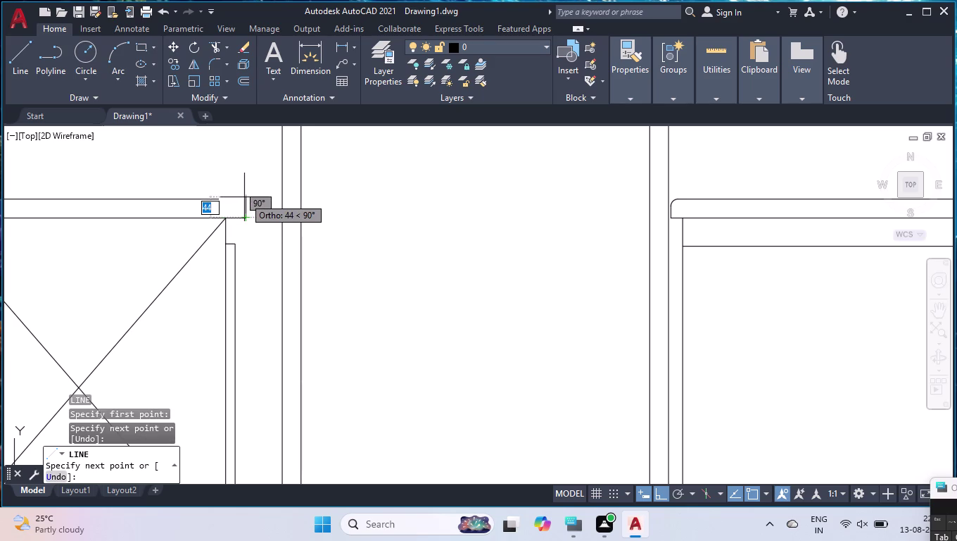
text(40)
key(Return)
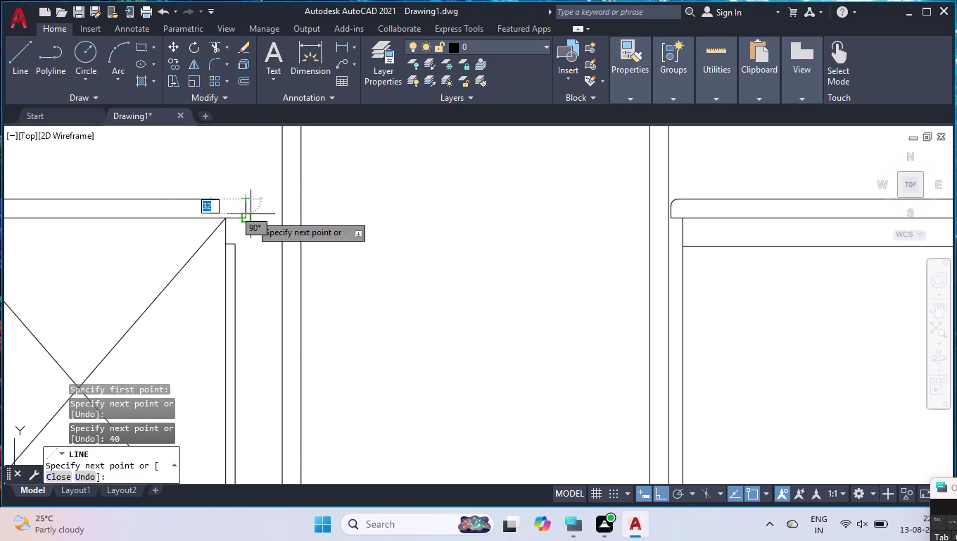
click(220, 198)
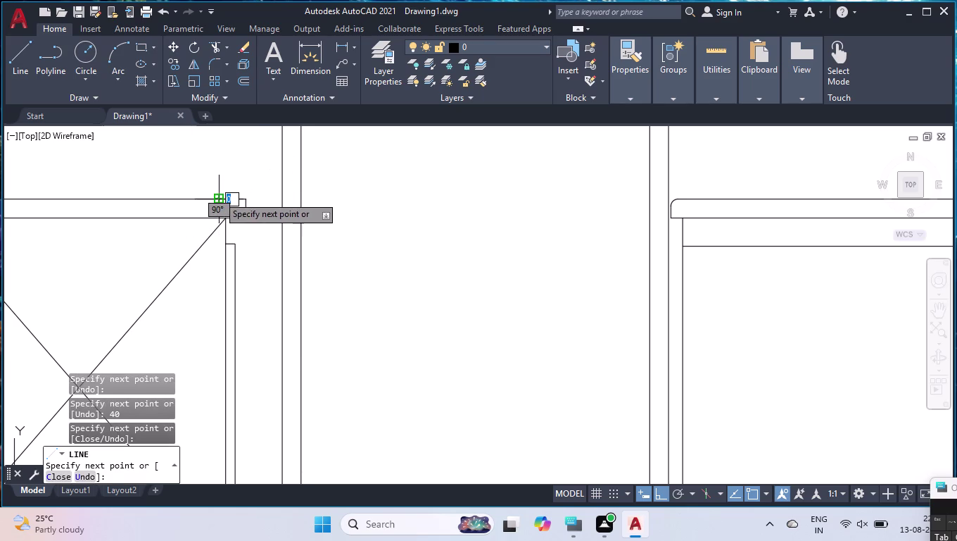
key(Return)
Fillet the counter-top's top line and end line with a 20-unit radius.
key(f)
key(Return)
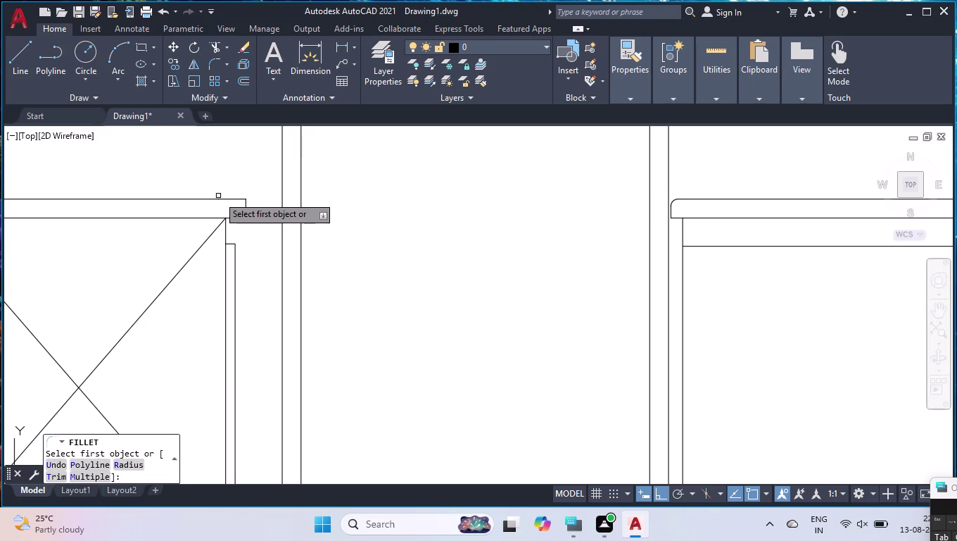
key(r)
key(Return)
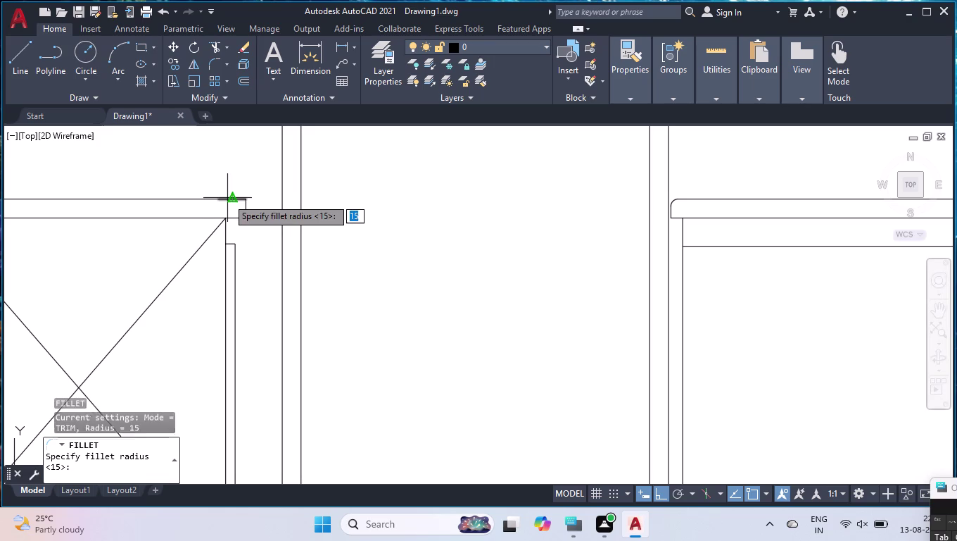
text(15)
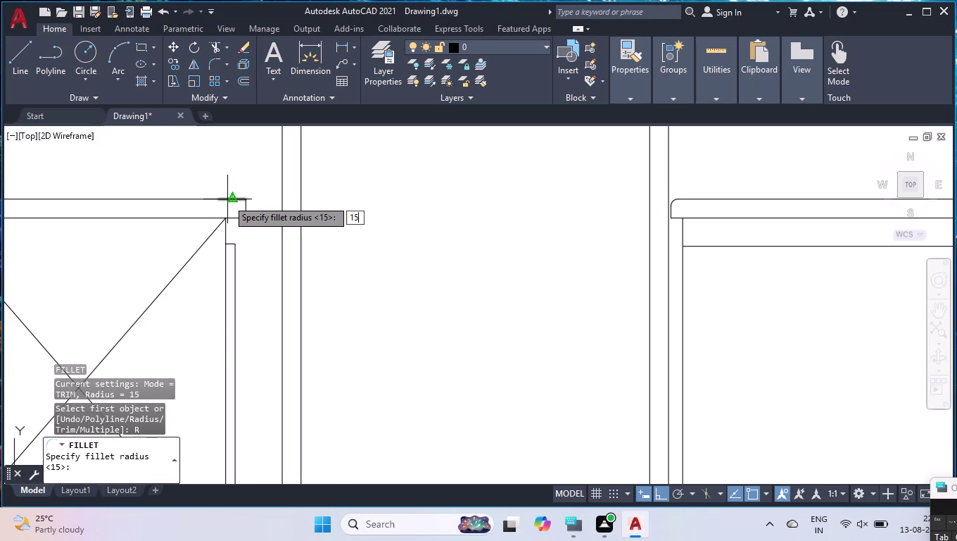
key(BackSpace)
key(BackSpace)
text(20)
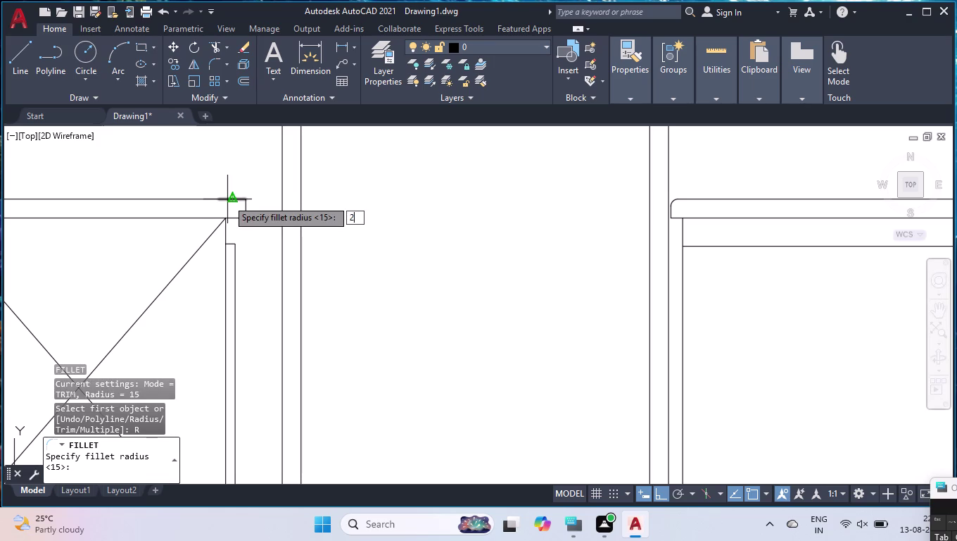
key(Return)
click(228, 199)
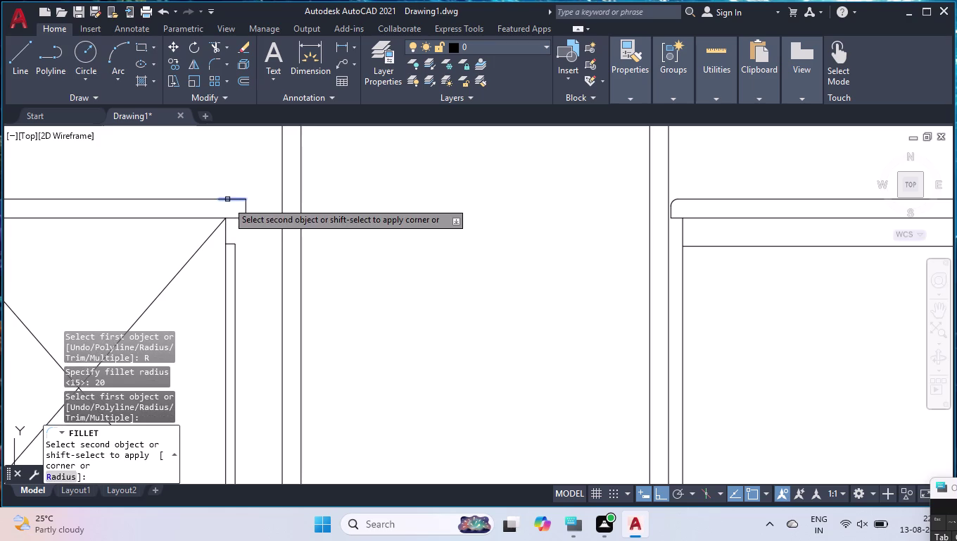
click(245, 210)
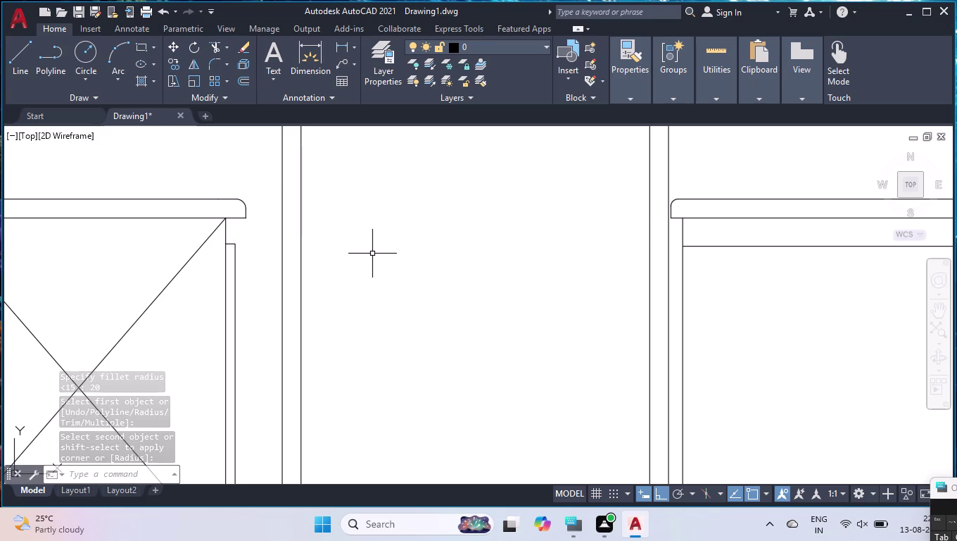
scroll(down, 3)
Hatch the left counter-top with AR-CONC, colour ByBlock, no background colour.
scroll(down, 3)
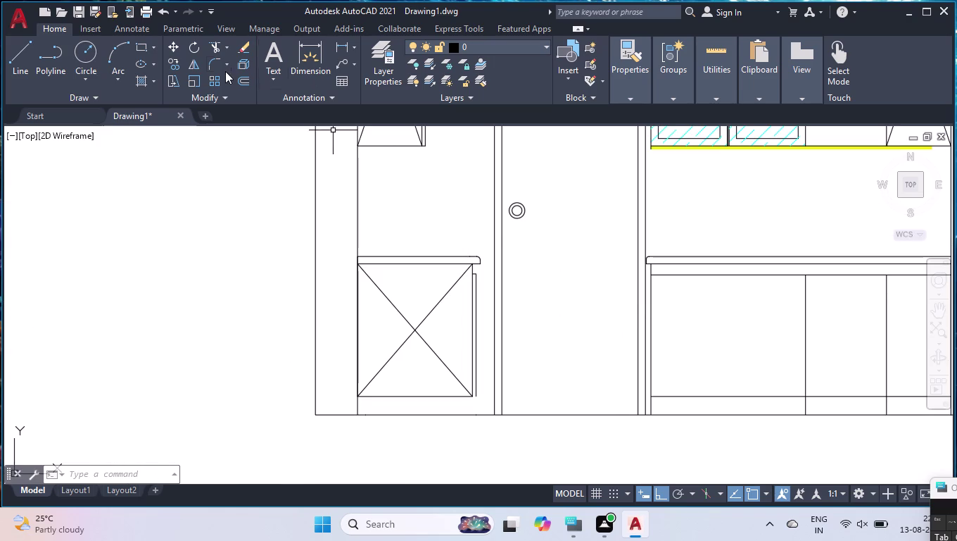
click(140, 81)
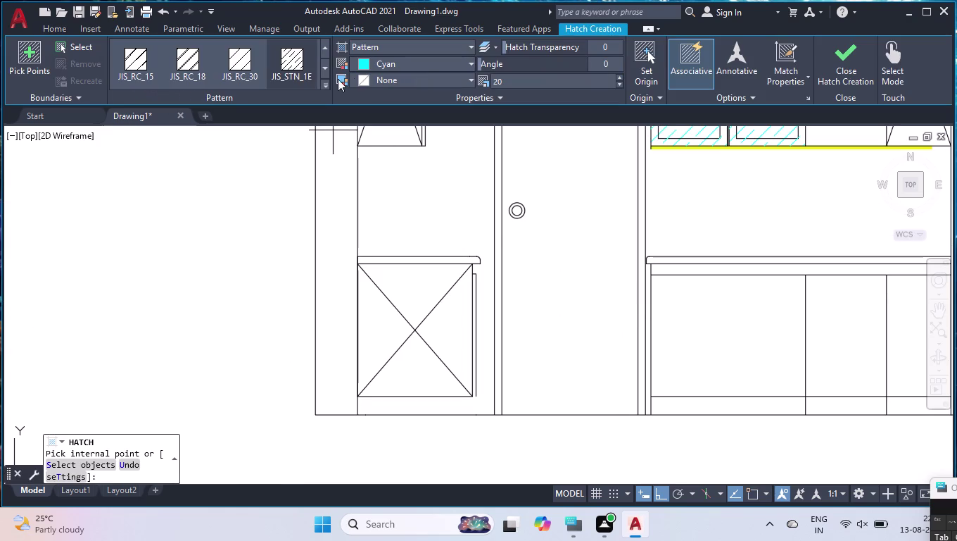
click(324, 84)
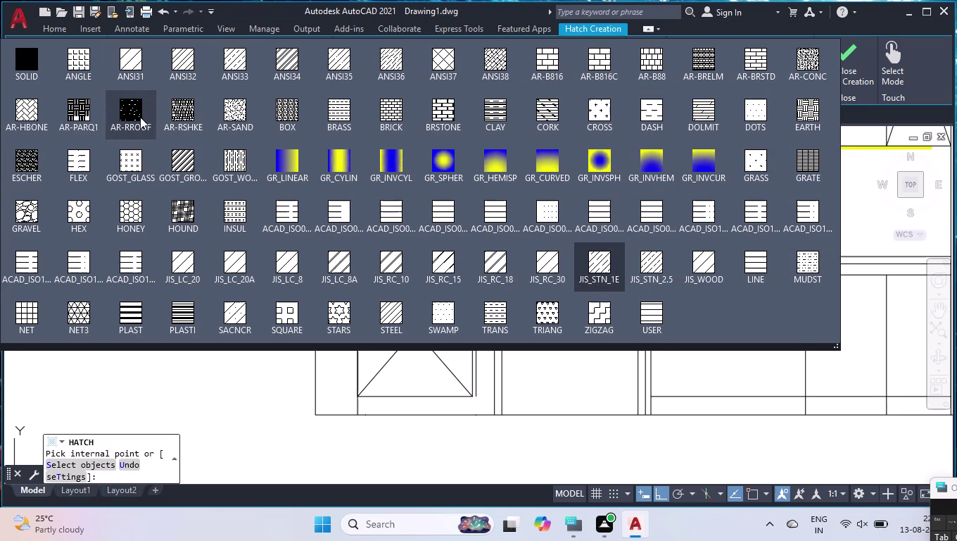
click(805, 64)
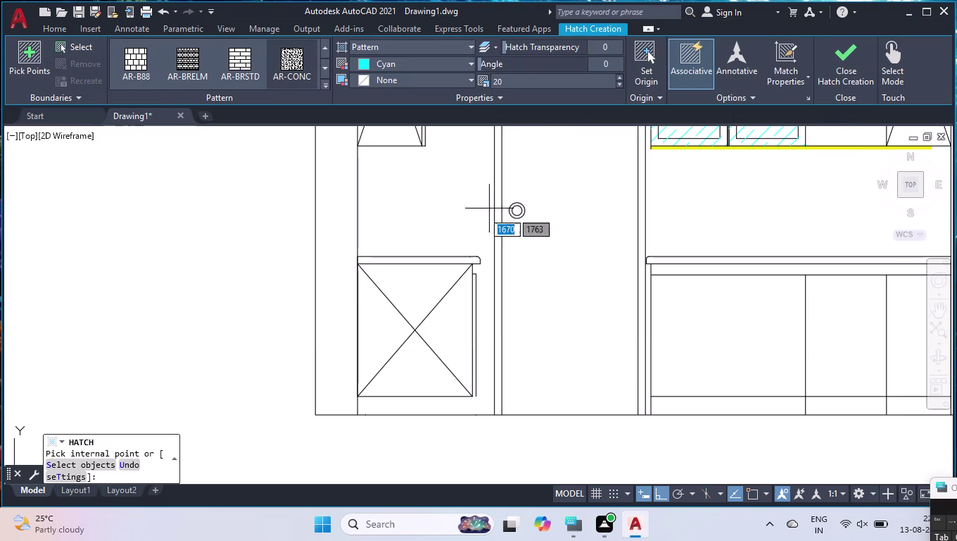
click(406, 260)
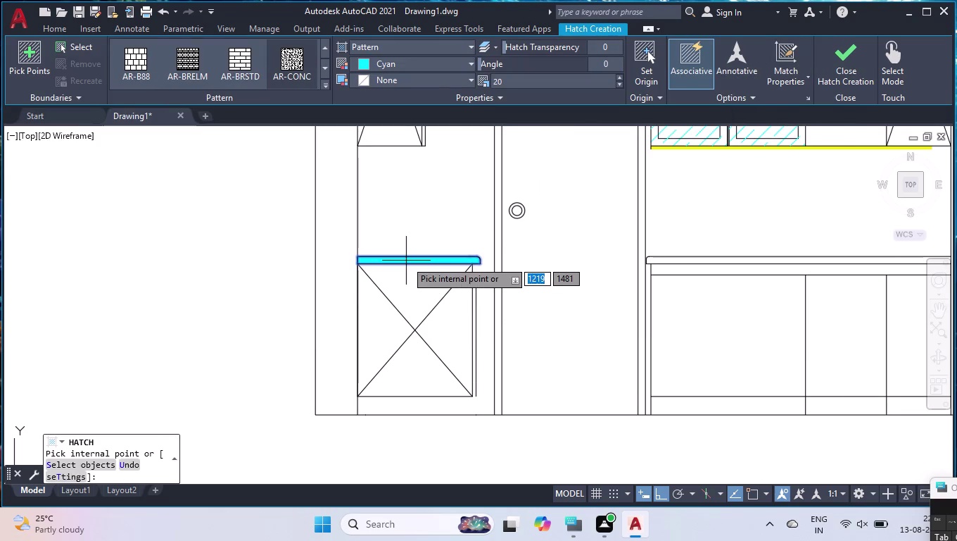
click(434, 63)
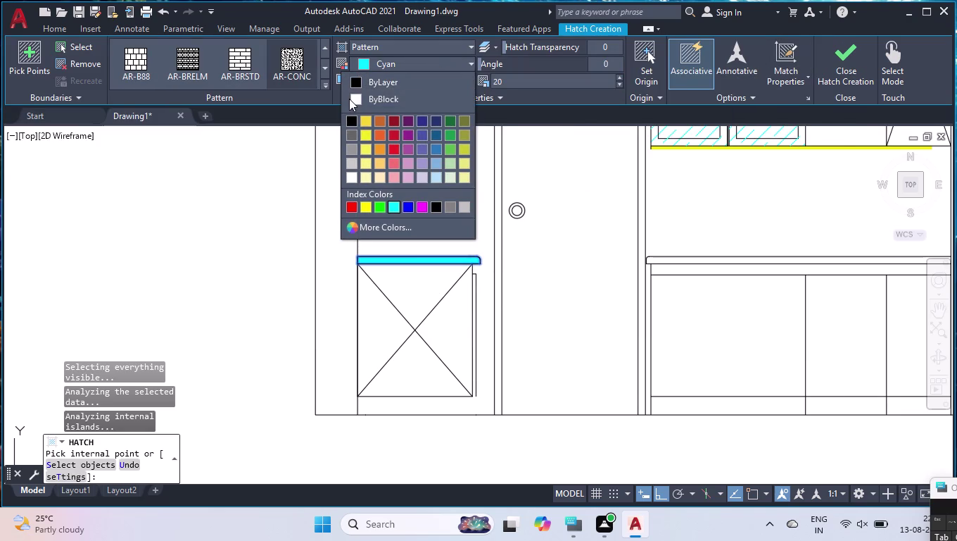
click(351, 118)
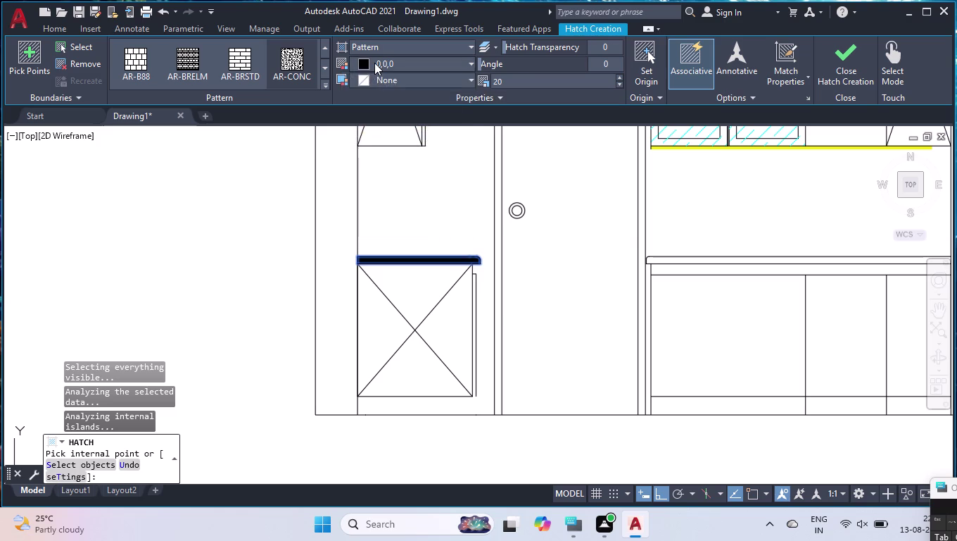
click(374, 63)
click(355, 97)
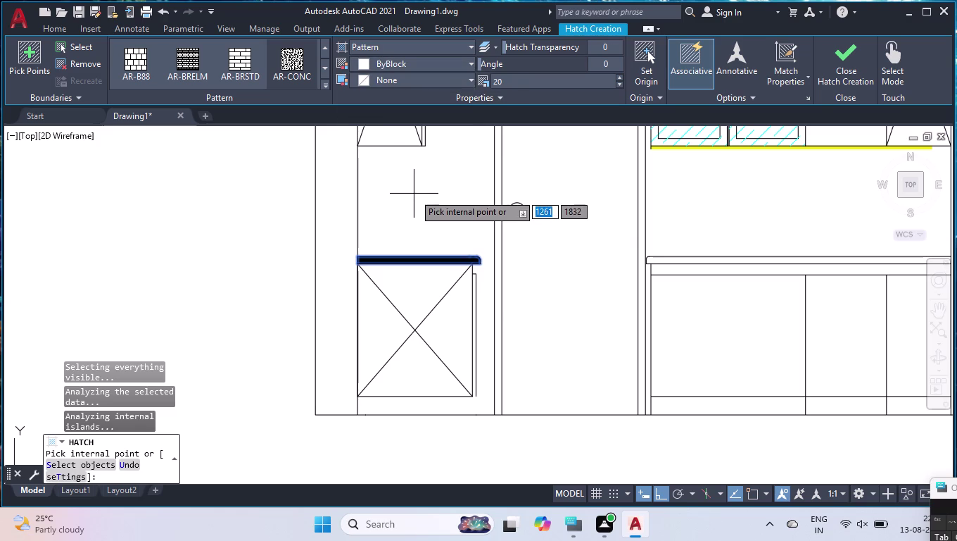
click(447, 80)
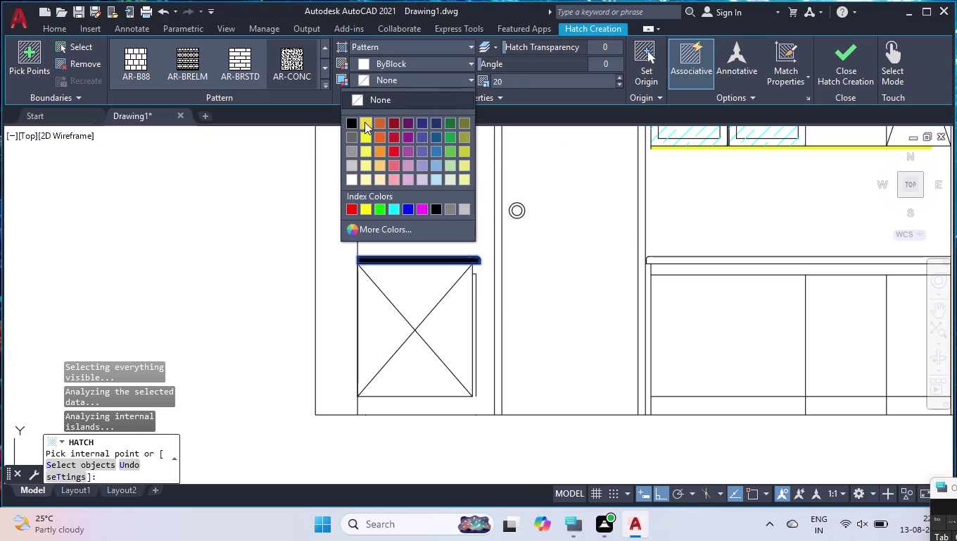
click(417, 80)
scroll(up, 3)
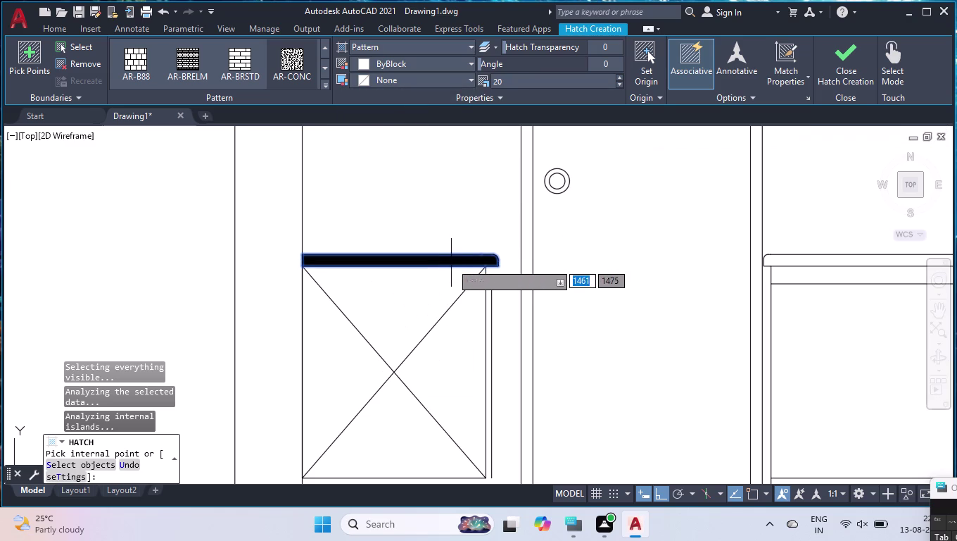
key(Return)
Rework the new hatch's colour and background, settling on ByBlock with no background.
click(433, 259)
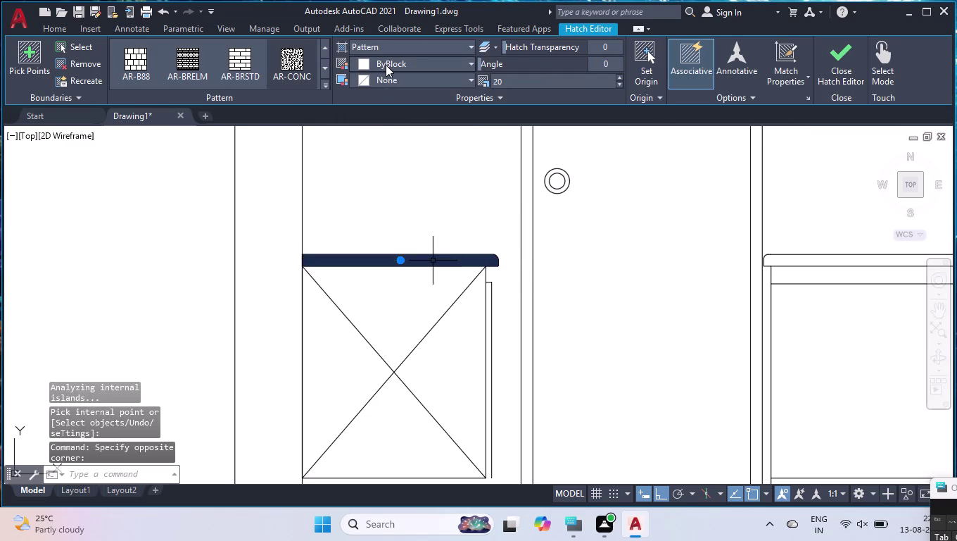
click(385, 65)
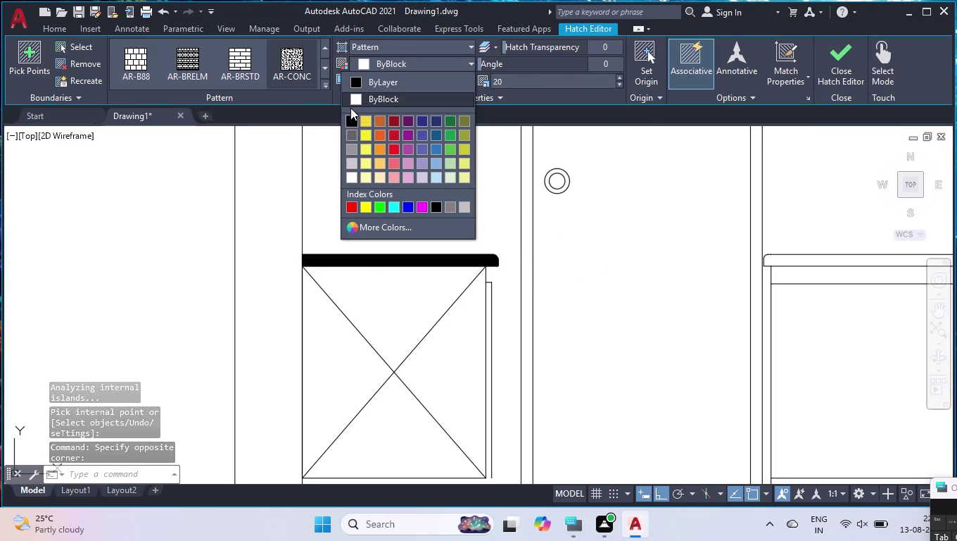
click(389, 58)
click(392, 76)
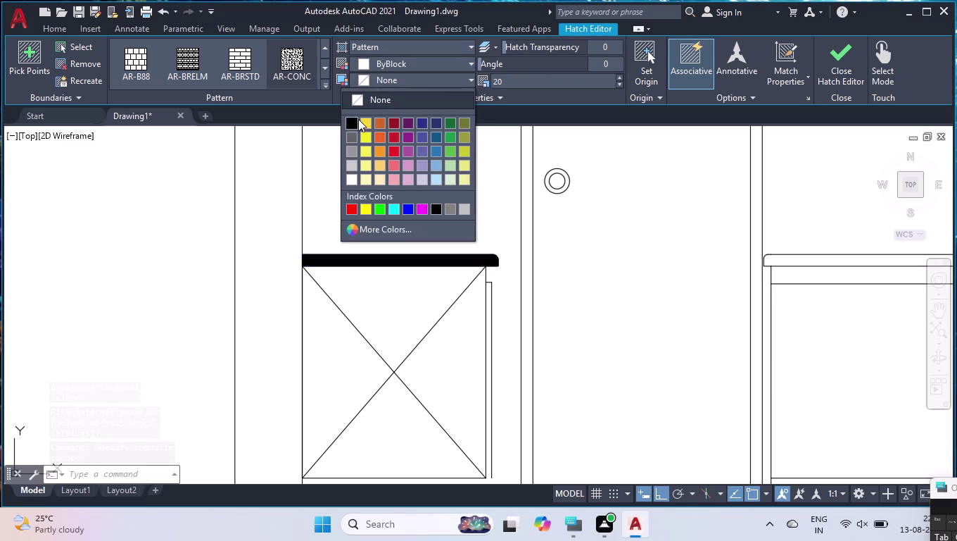
click(348, 122)
click(383, 62)
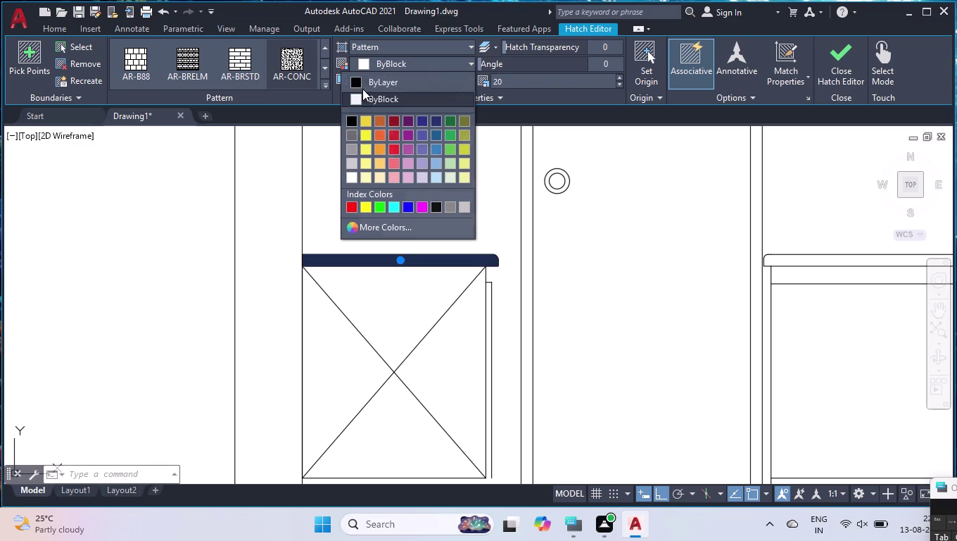
click(357, 97)
click(386, 79)
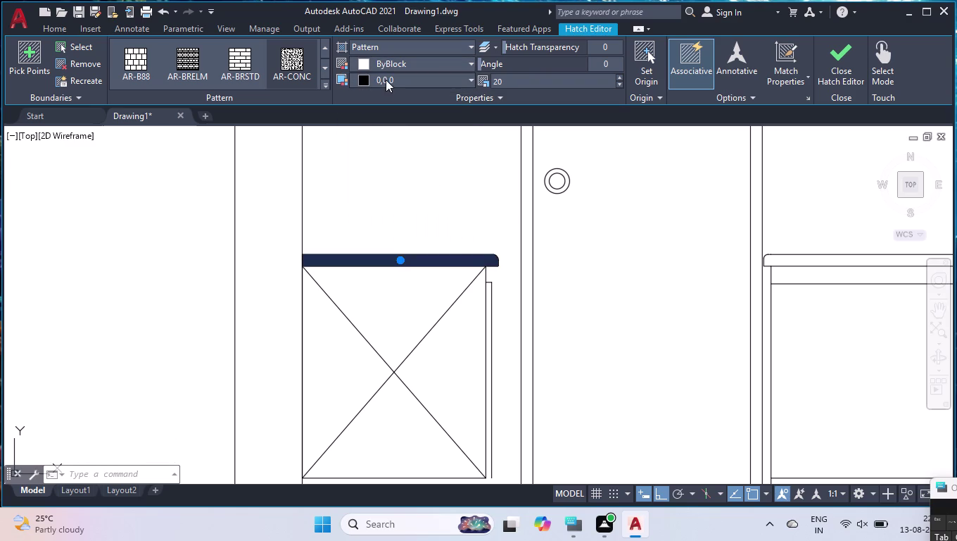
click(368, 96)
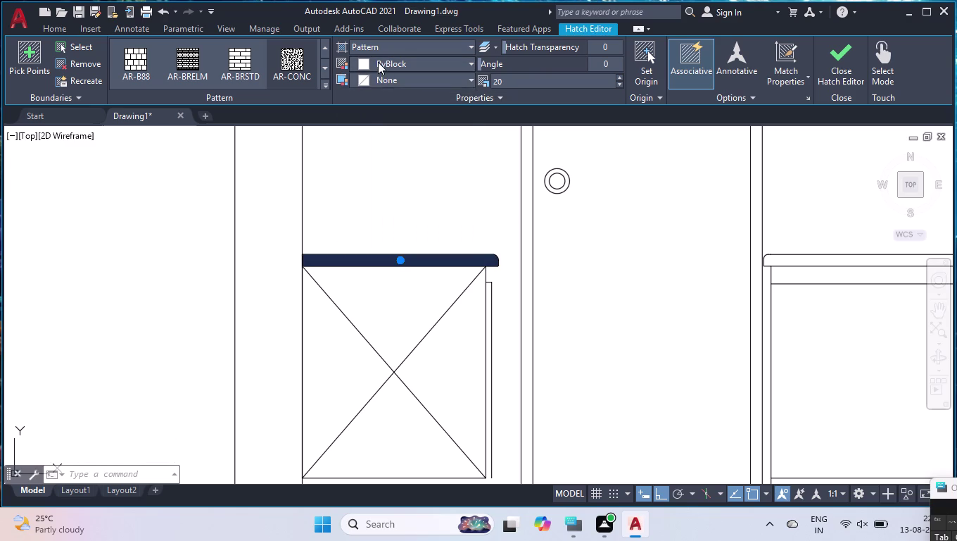
click(378, 62)
click(373, 96)
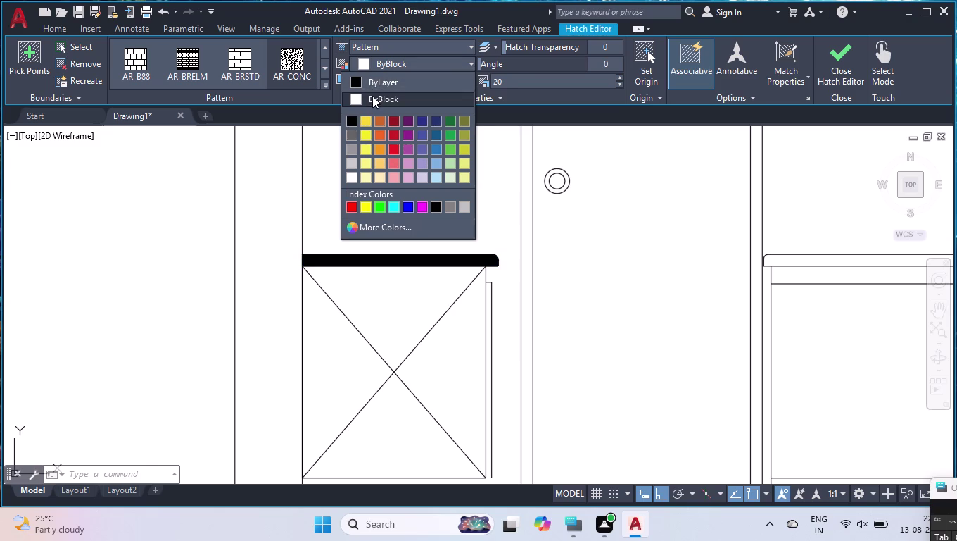
key(Return)
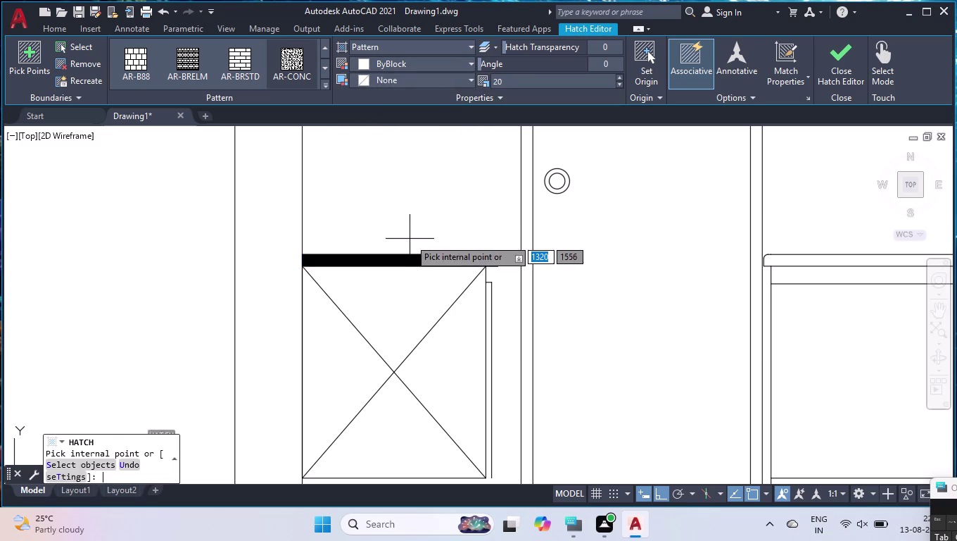
key(Return)
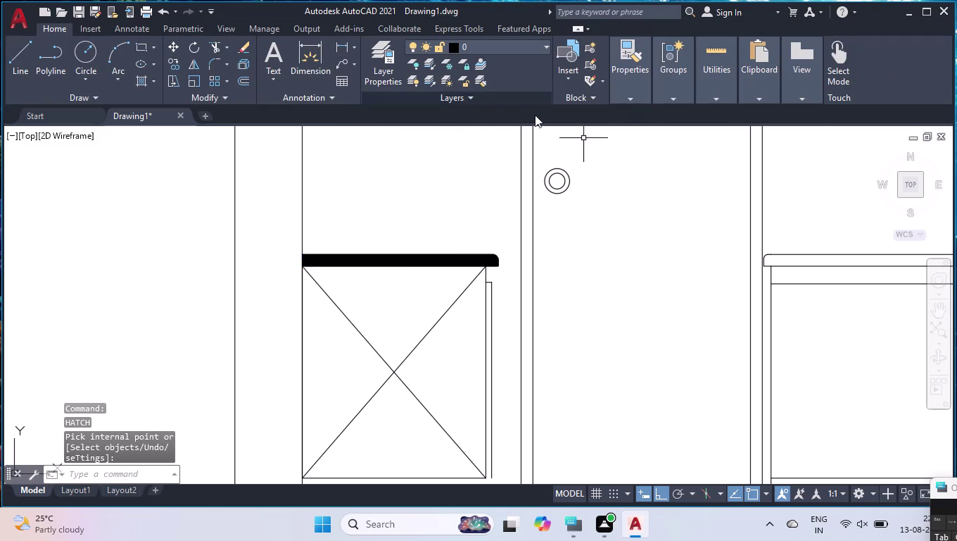
Change the counter-top hatch scale to 100 in the Properties palette.
click(419, 261)
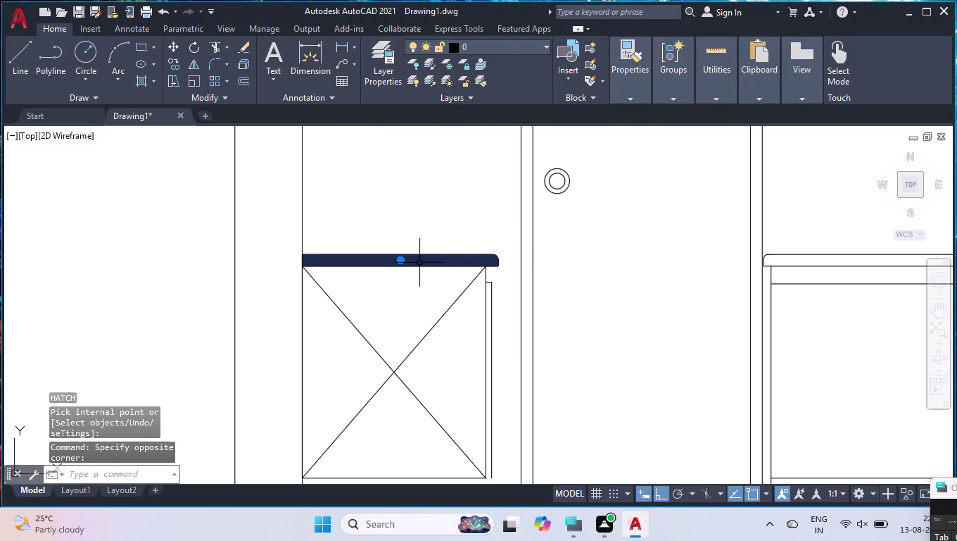
key(ctrl+1)
scroll(down, 3)
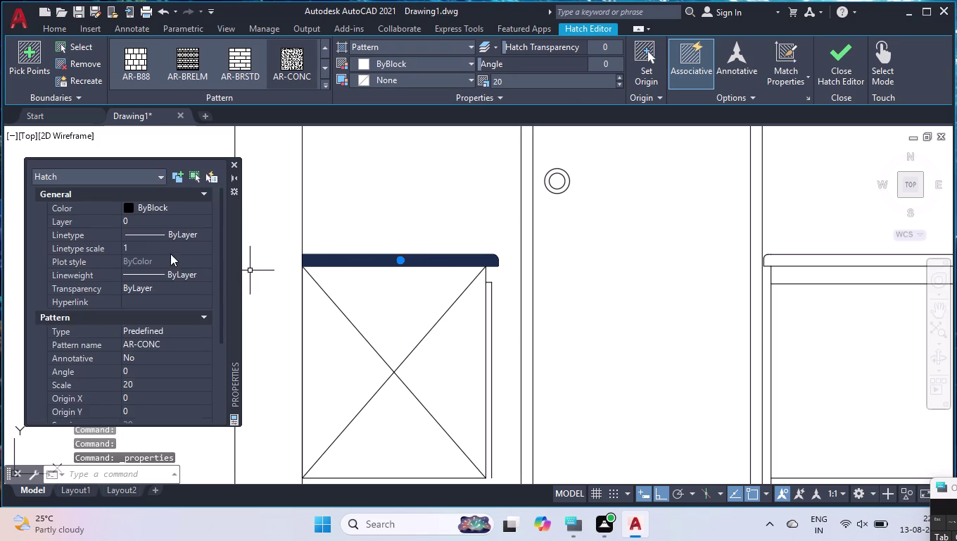
scroll(down, 3)
click(161, 259)
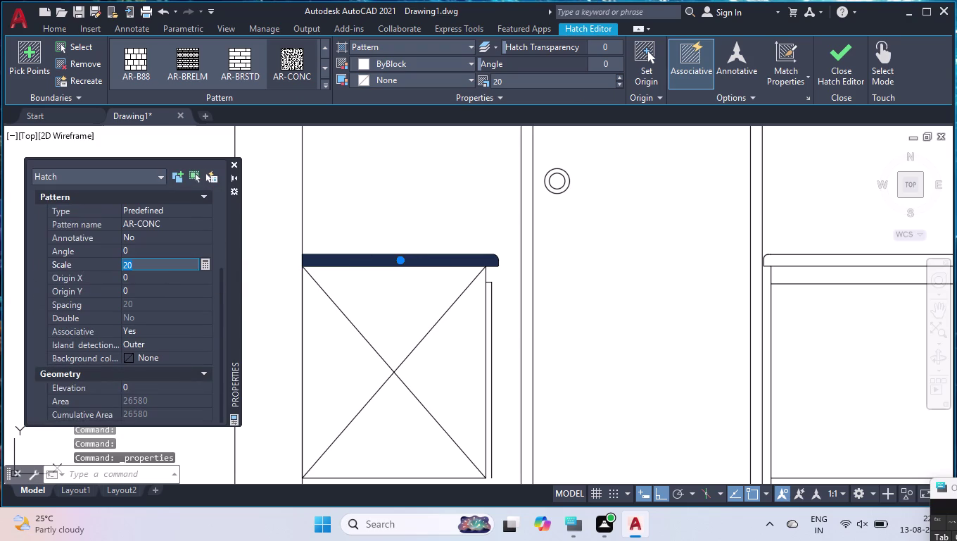
text(100)
key(Return)
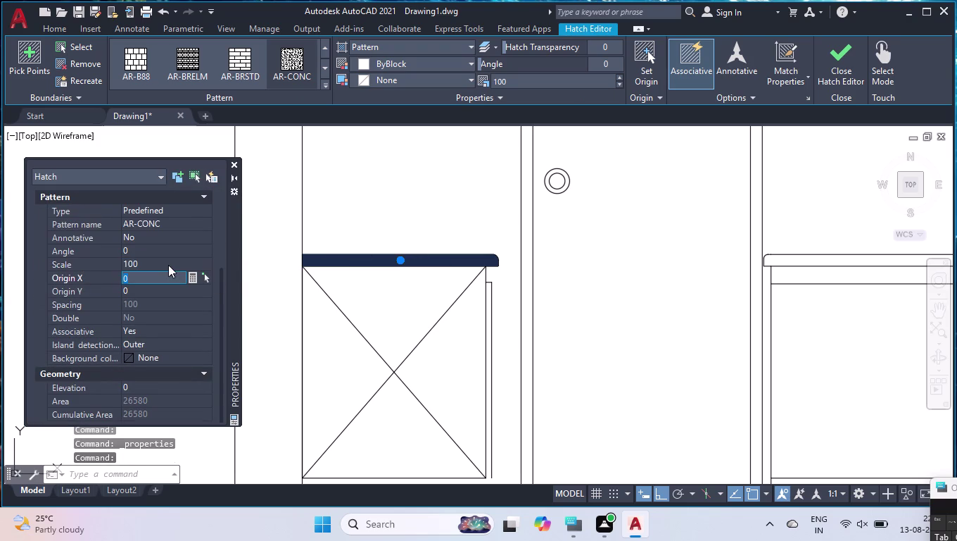
Delete the dense counter-top hatch.
click(236, 166)
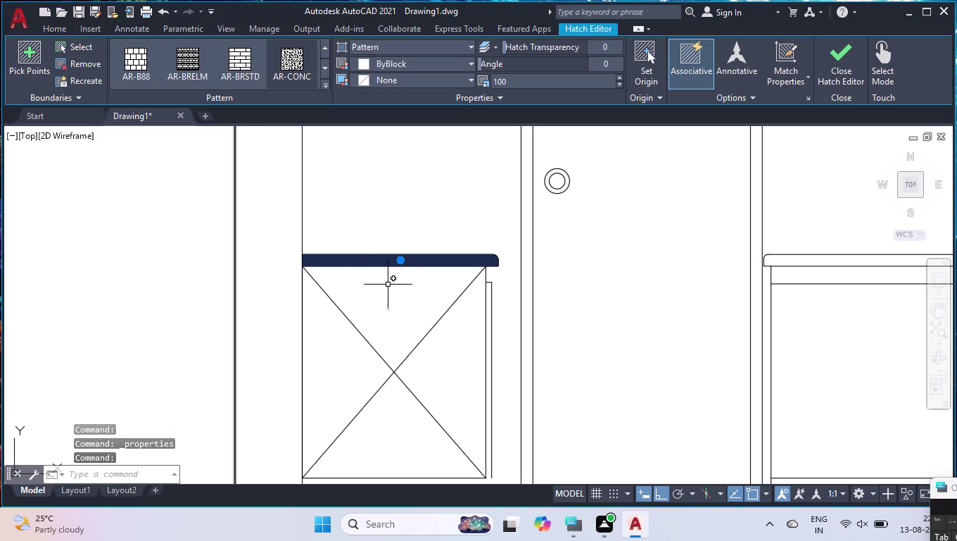
key(Delete)
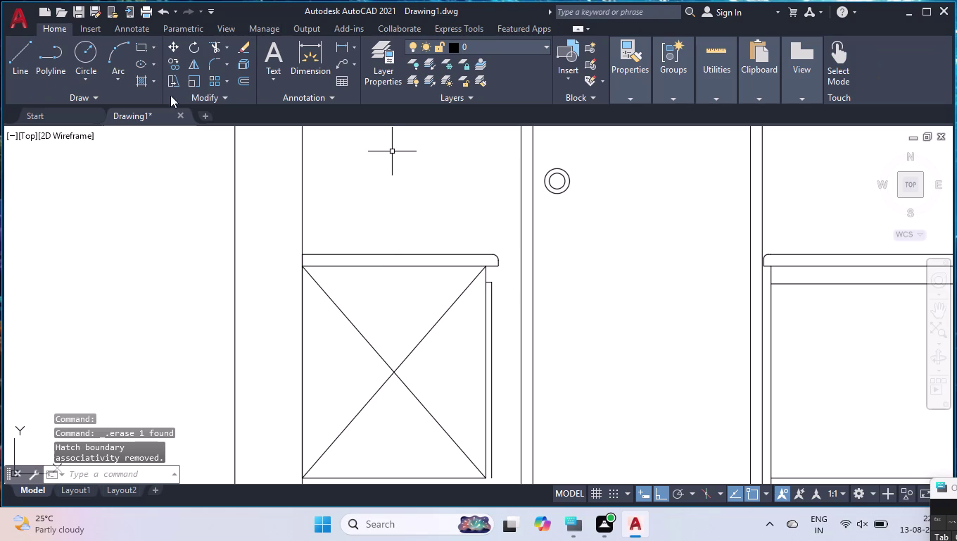
click(146, 86)
Fill the left counter-top with a white AR-CONC hatch and select the new hatch.
click(287, 63)
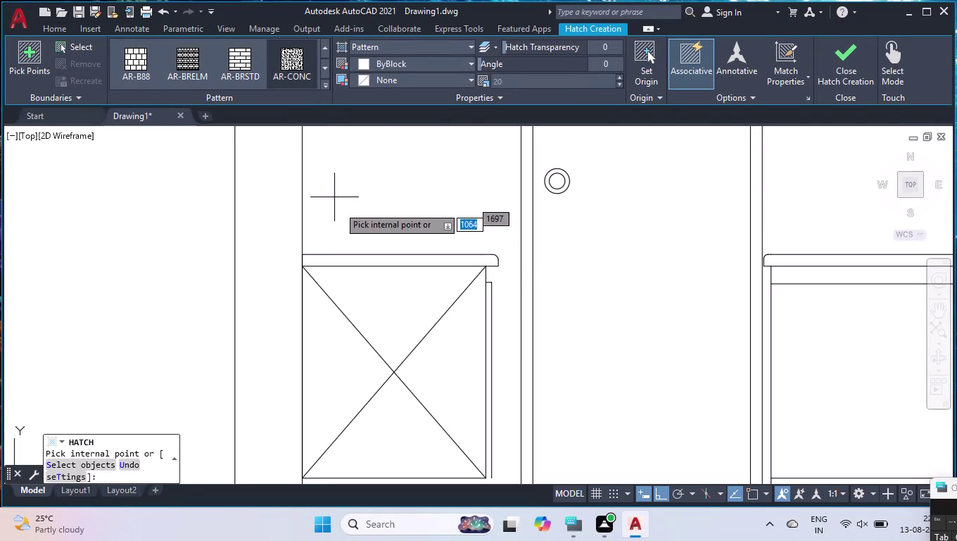
click(365, 259)
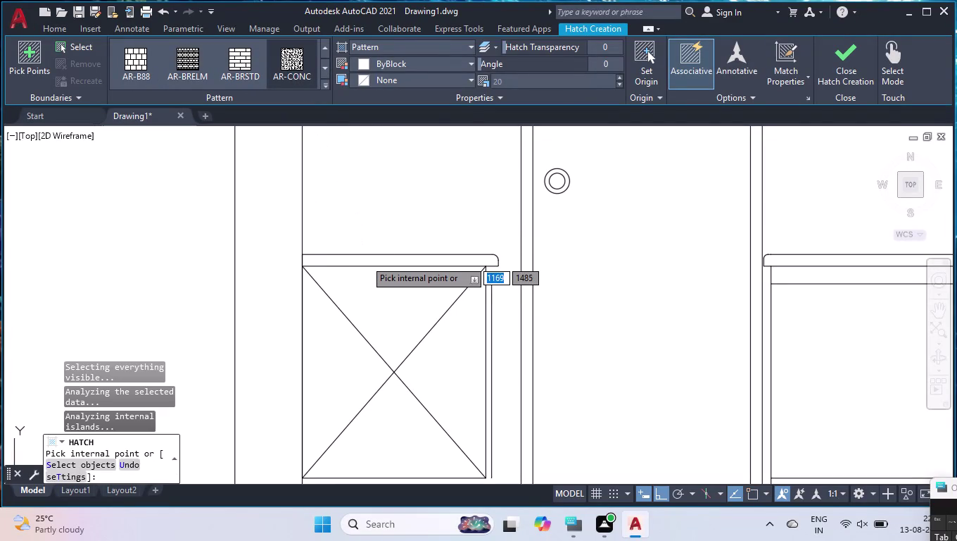
click(432, 60)
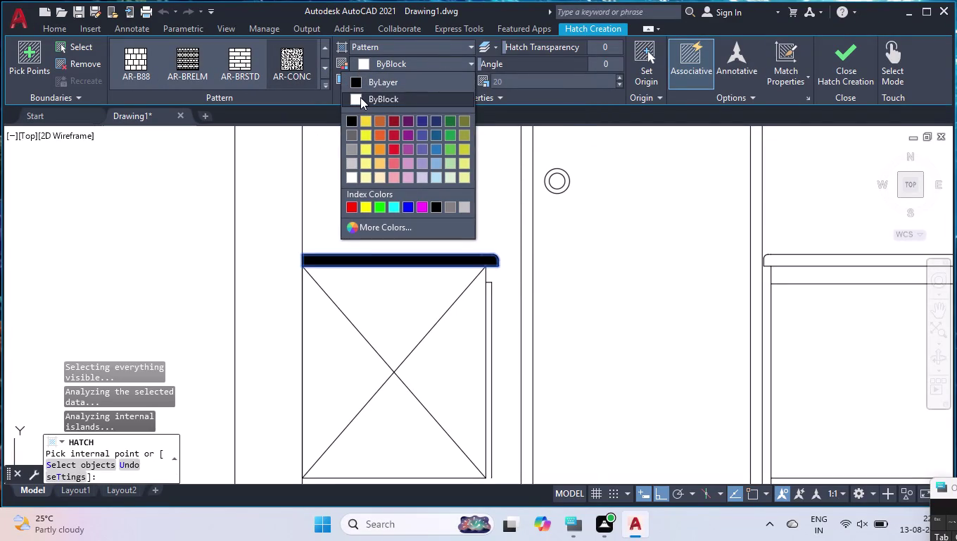
click(348, 175)
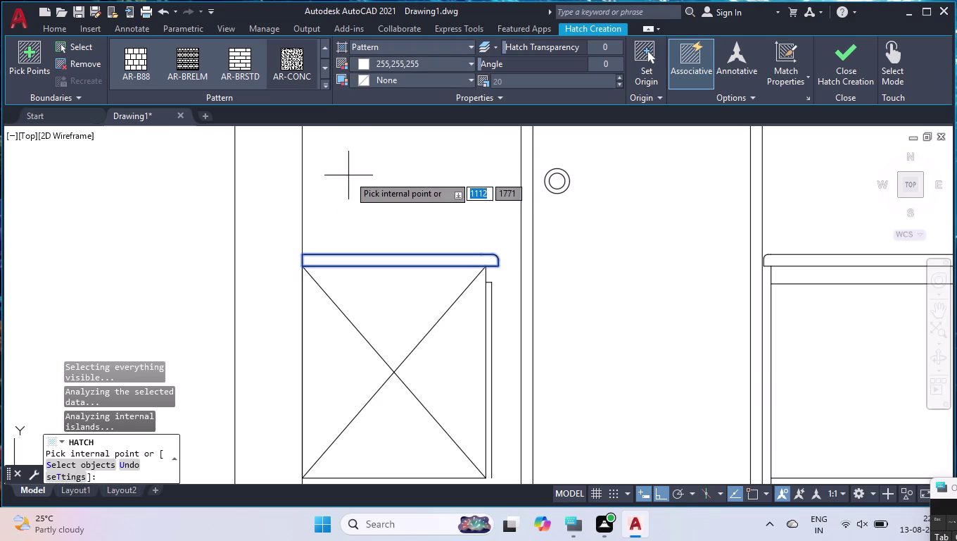
click(365, 260)
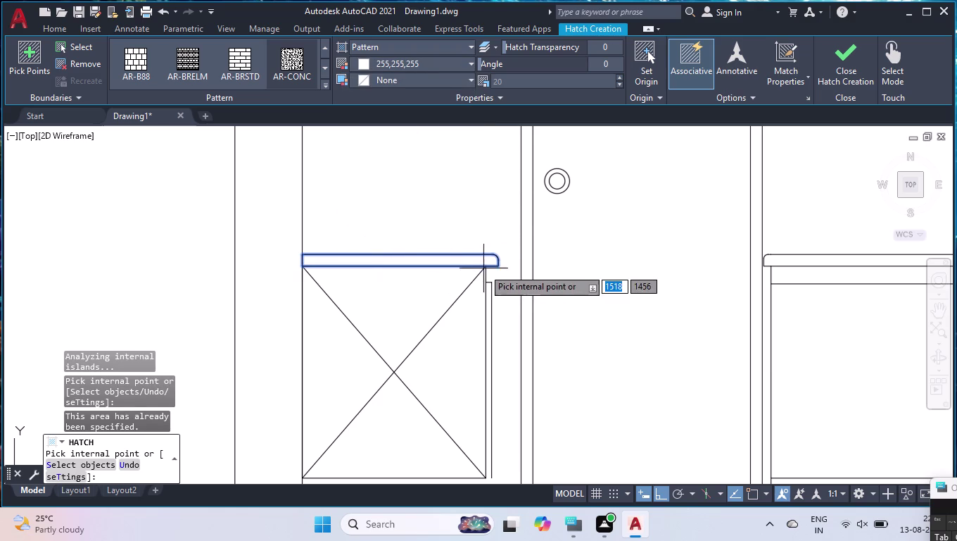
key(Return)
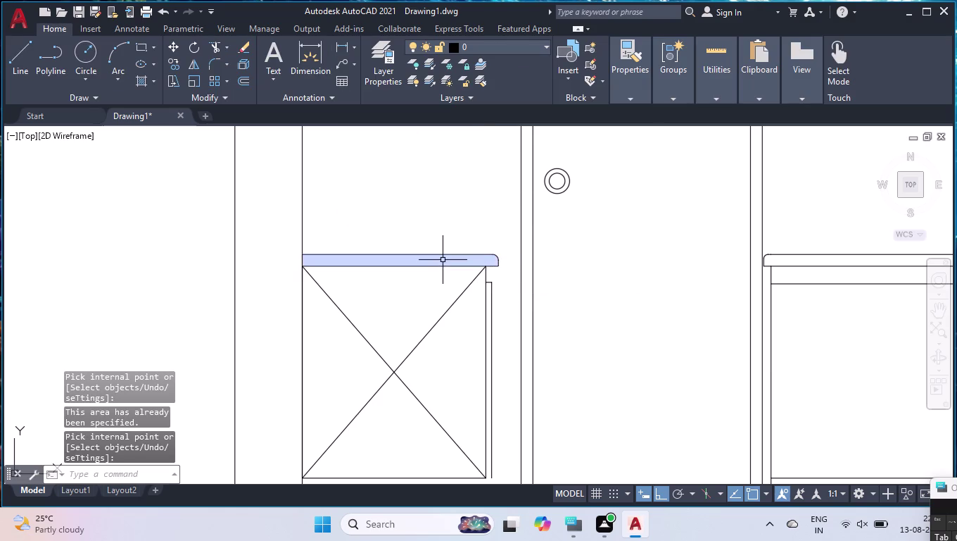
click(442, 260)
Change the left counter-top hatch scale to 5 in Properties, then close the palette.
key(ctrl+1)
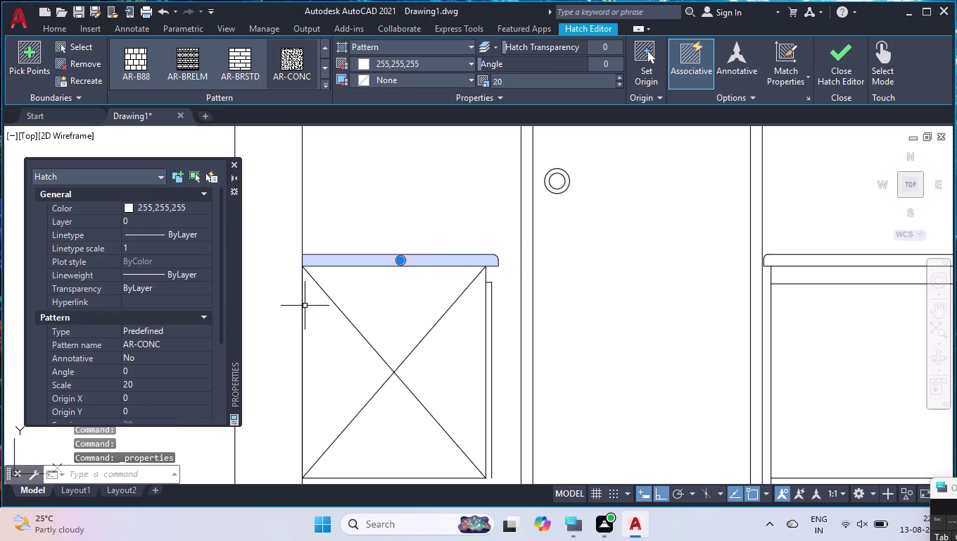
scroll(down, 3)
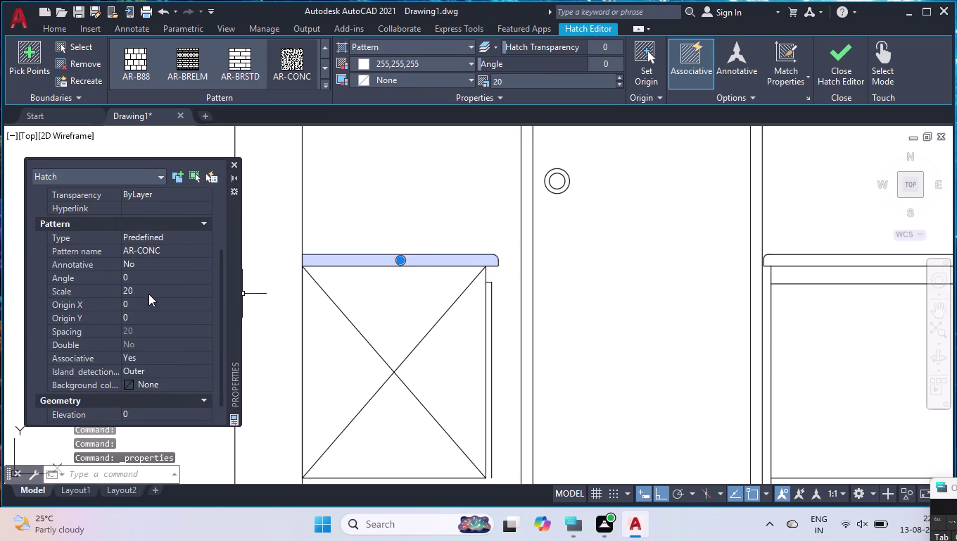
click(145, 288)
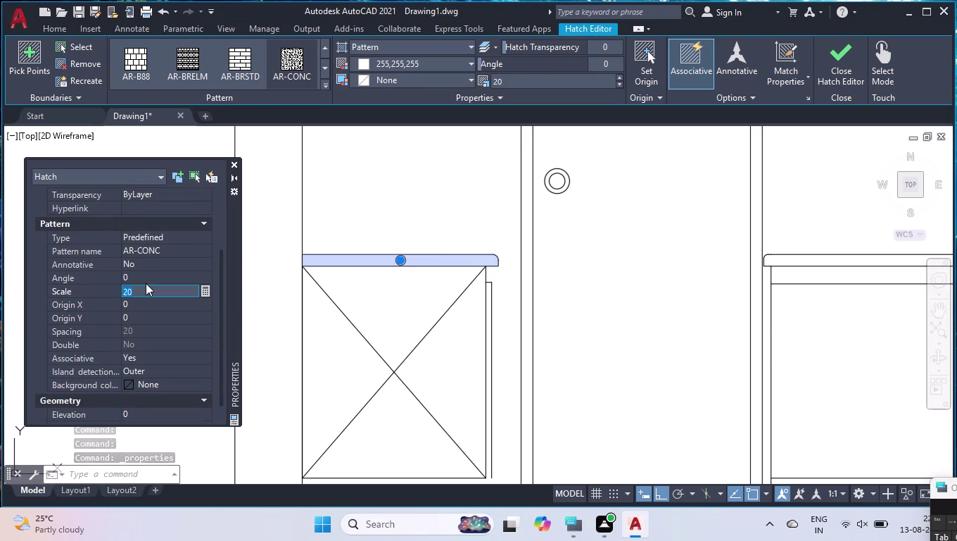
key(1)
key(Return)
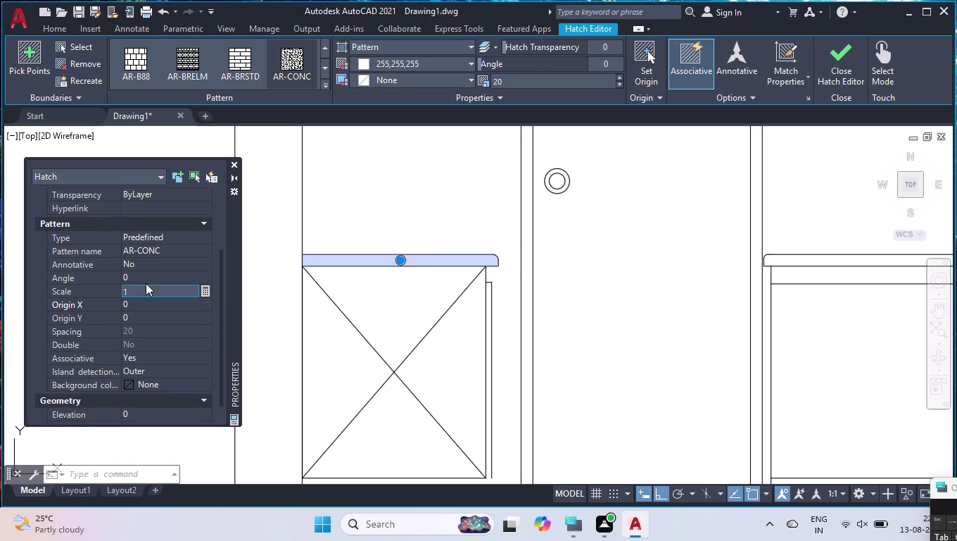
click(138, 295)
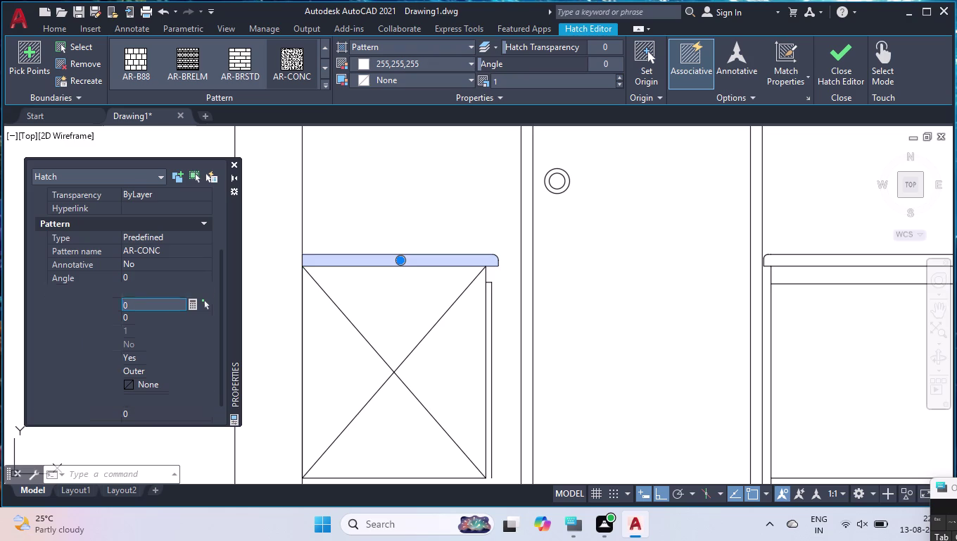
key(5)
key(Return)
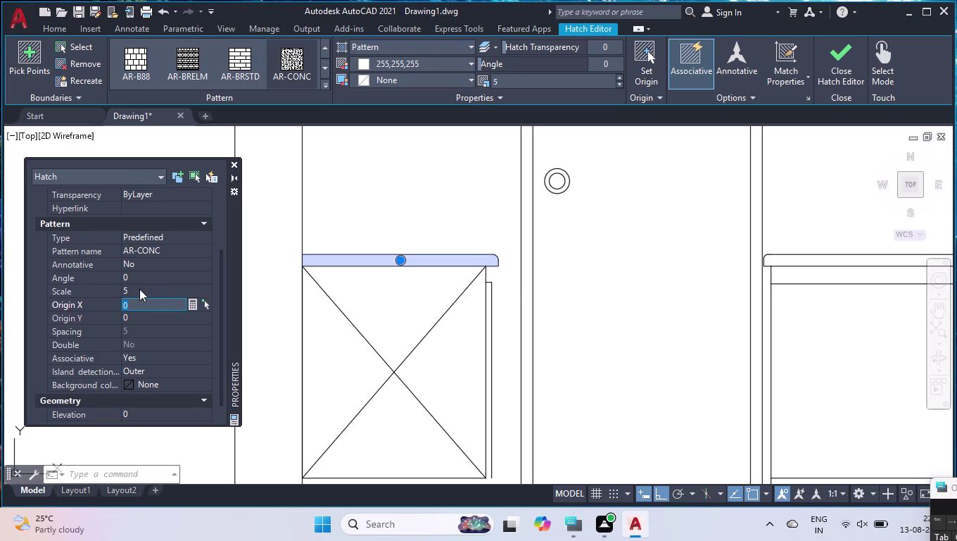
click(231, 159)
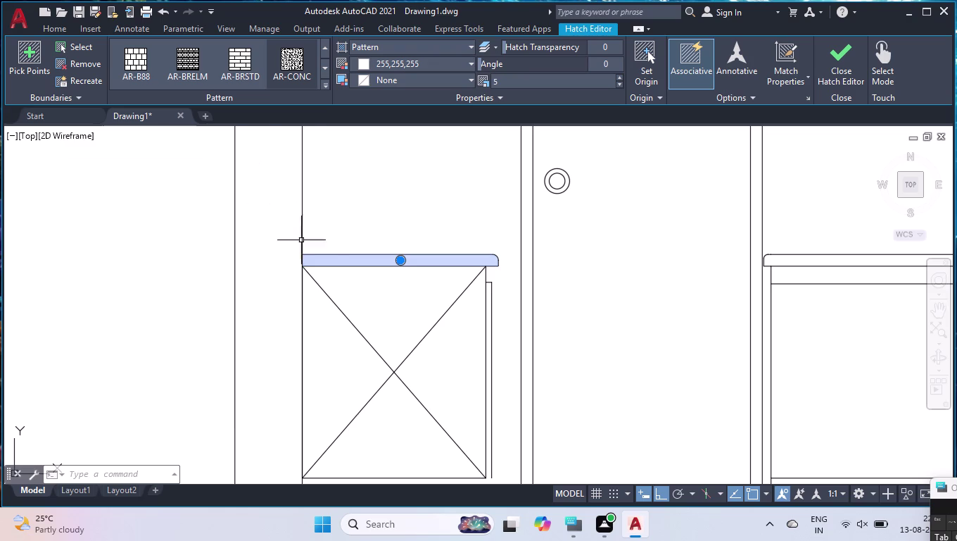
key(Delete)
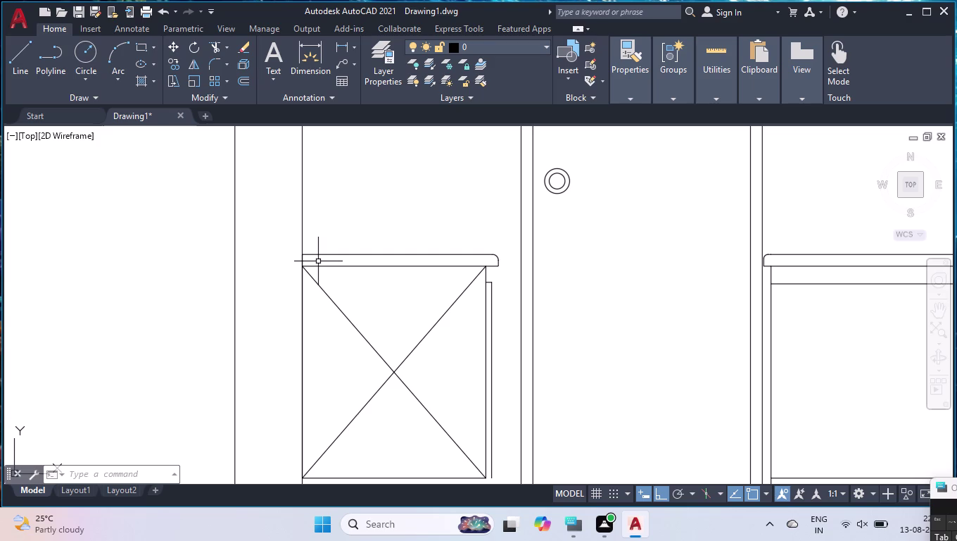
click(145, 81)
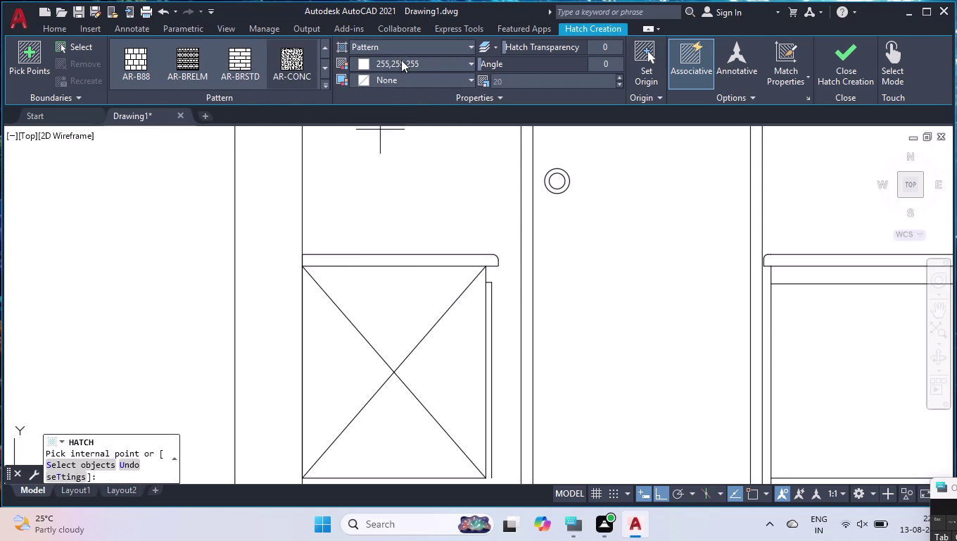
Pick inside the left counter-top again for another AR-CONC hatch, then bring up Properties.
click(357, 262)
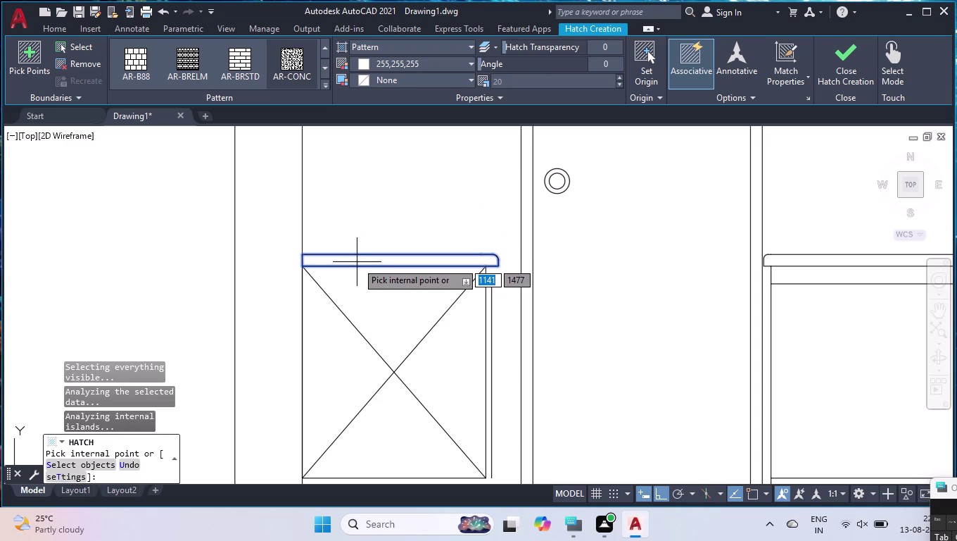
click(368, 259)
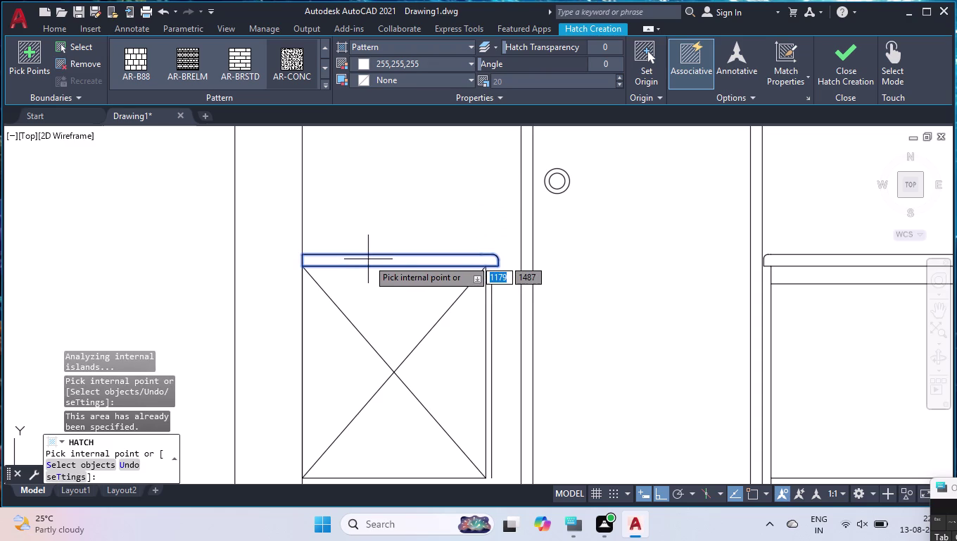
key(Return)
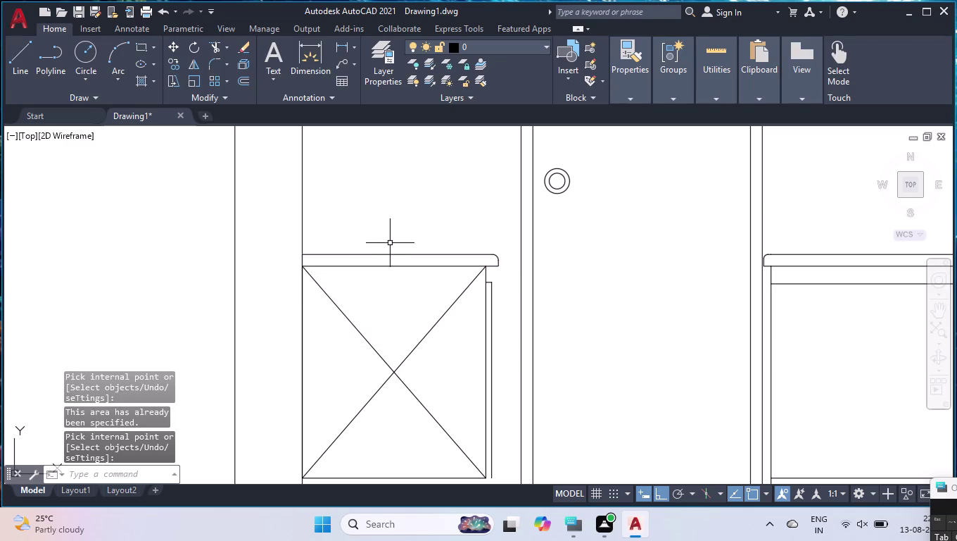
key(ctrl+1)
Select the left counter-top hatch and set its scale to 1 in Properties.
scroll(down, 3)
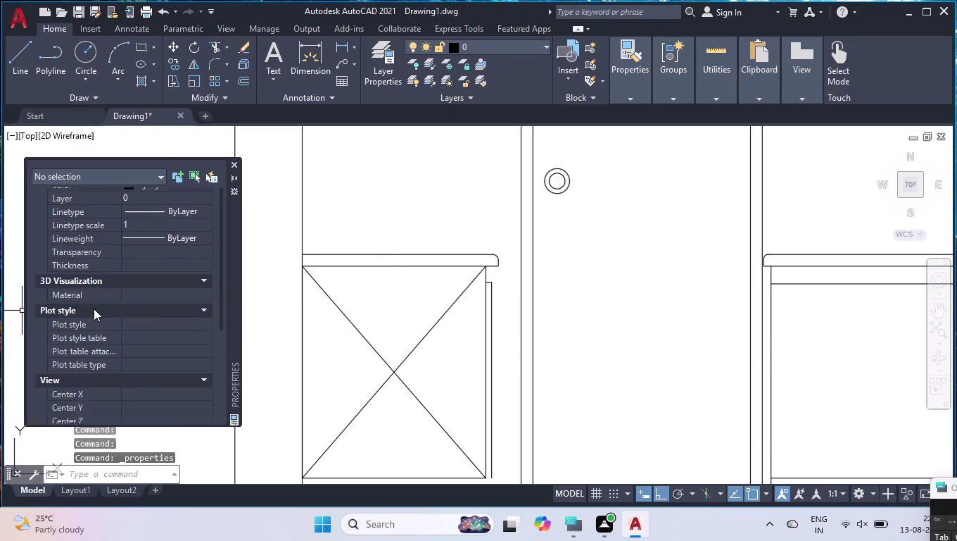
scroll(down, 3)
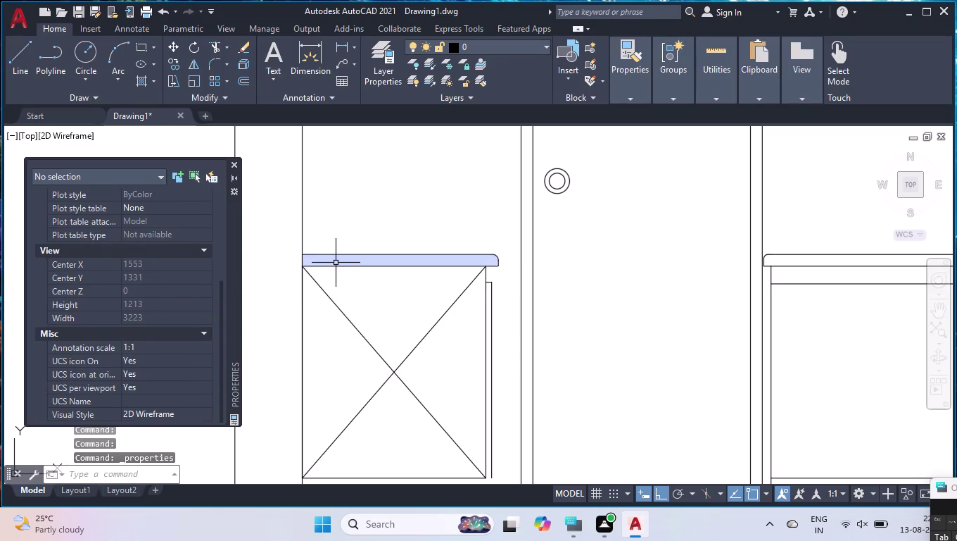
click(337, 262)
scroll(down, 3)
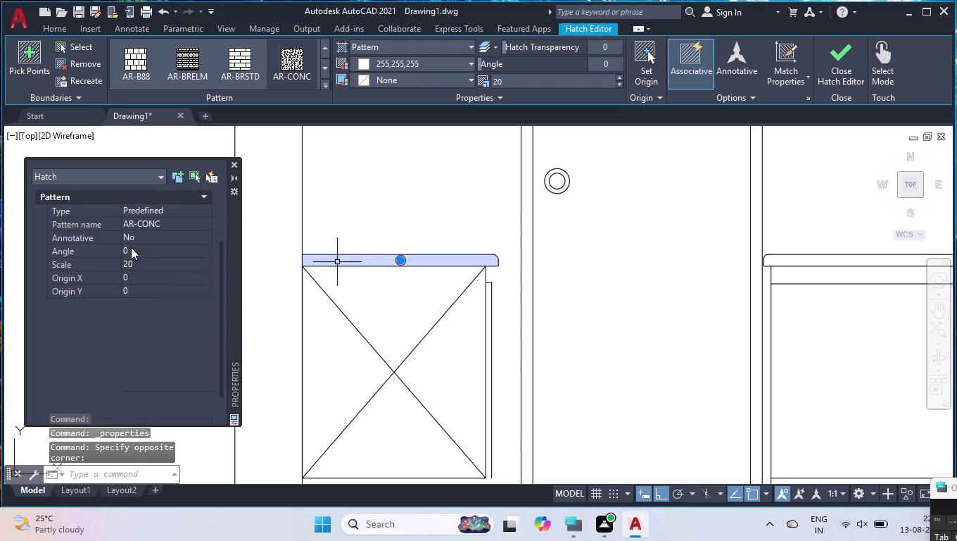
click(132, 266)
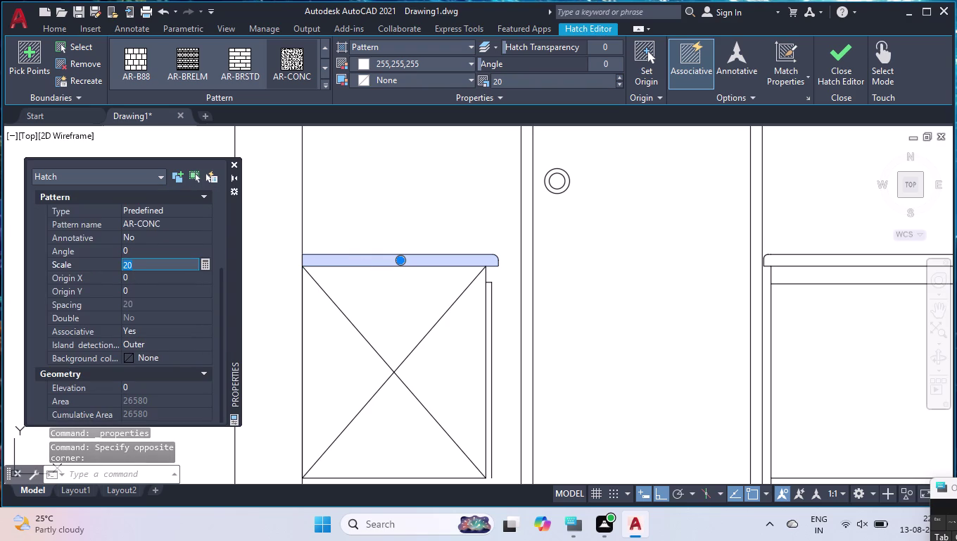
key(1)
key(Return)
click(135, 268)
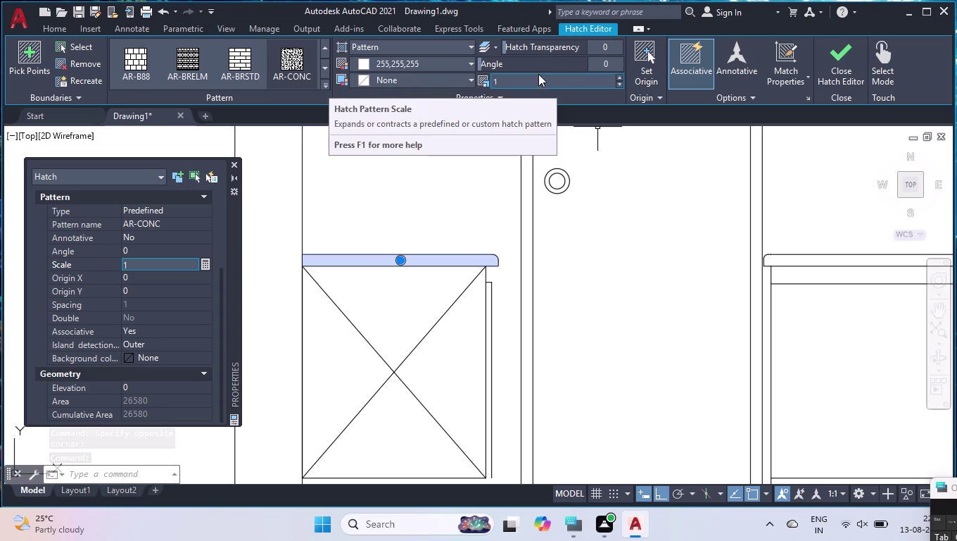
Set the hatch scale to 100 with angle 0, then close QuickCalc and Properties.
drag(540, 67, 525, 74)
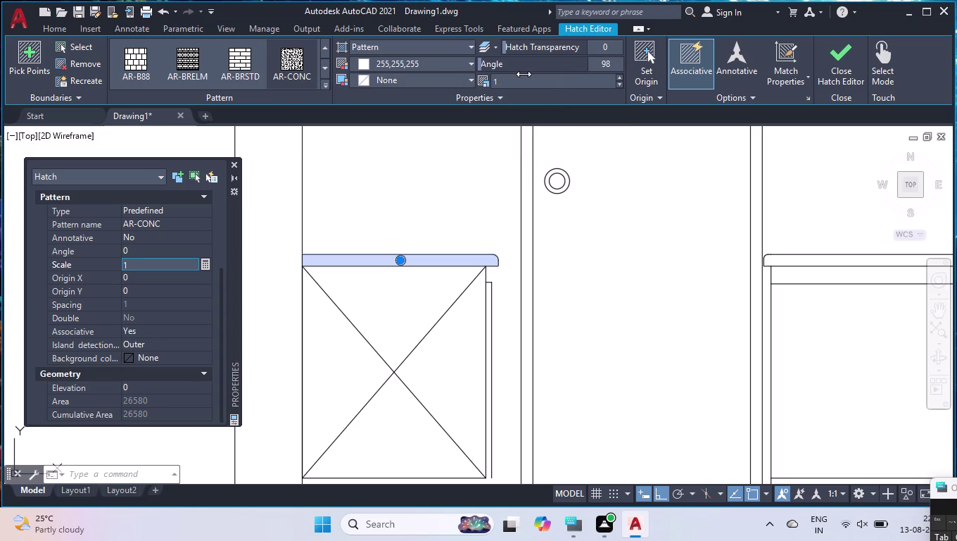
drag(525, 73, 523, 74)
click(510, 83)
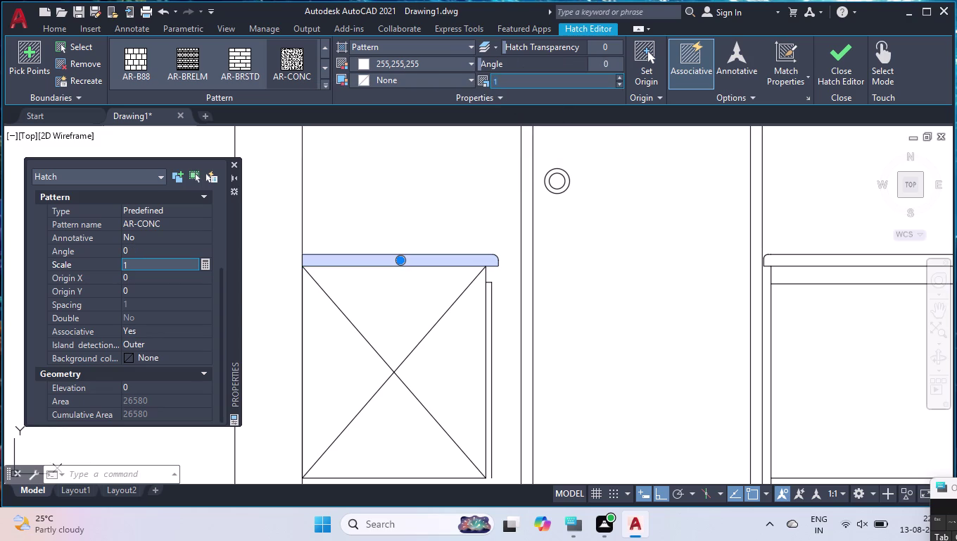
text(10)
key(0)
key(Return)
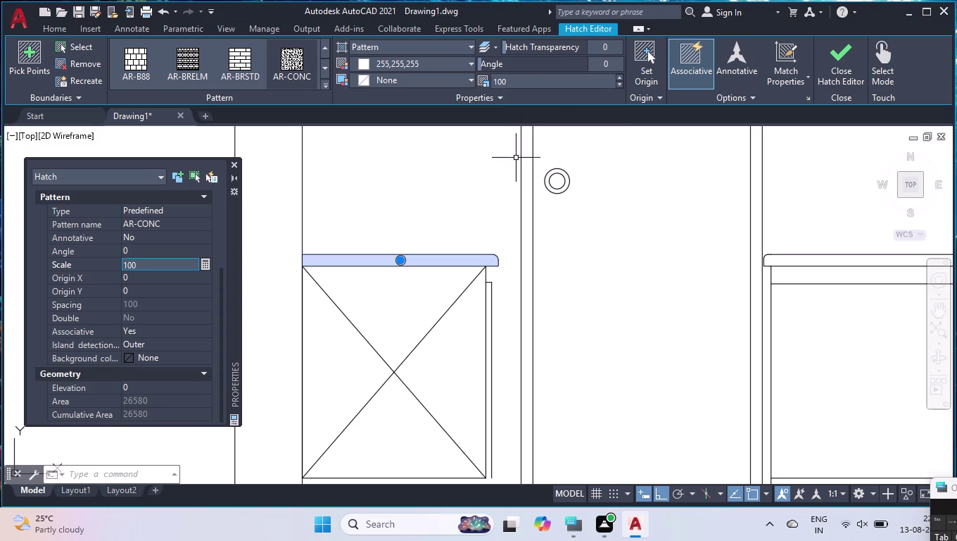
click(204, 267)
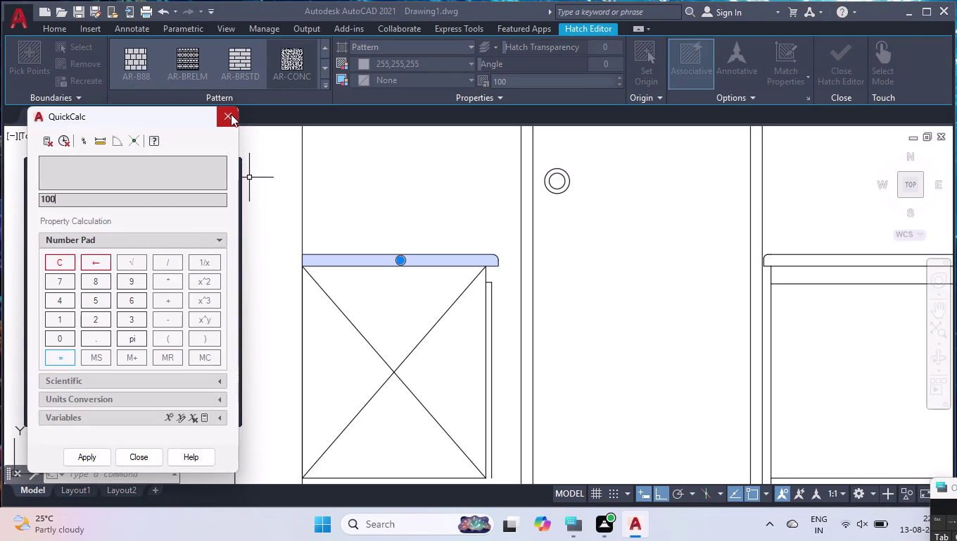
click(230, 114)
click(232, 164)
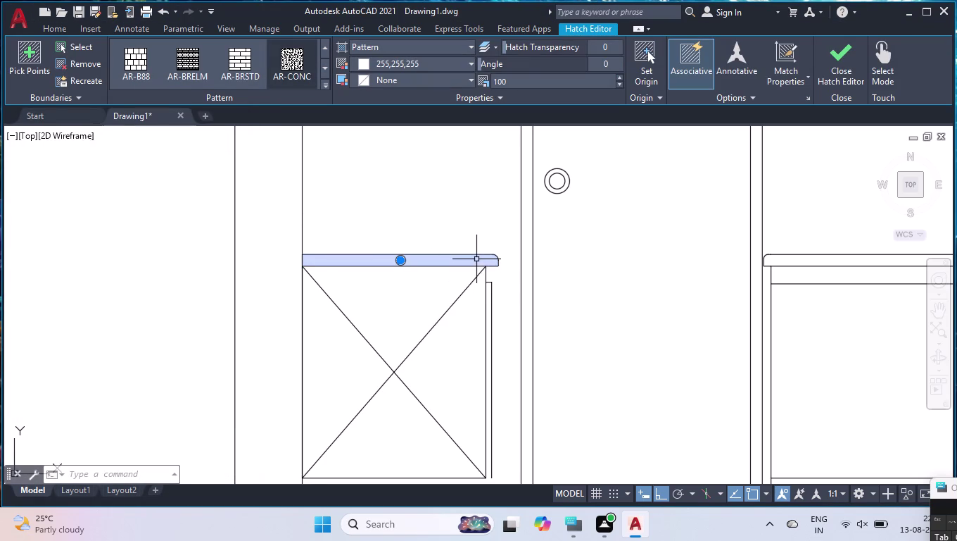
key(Delete)
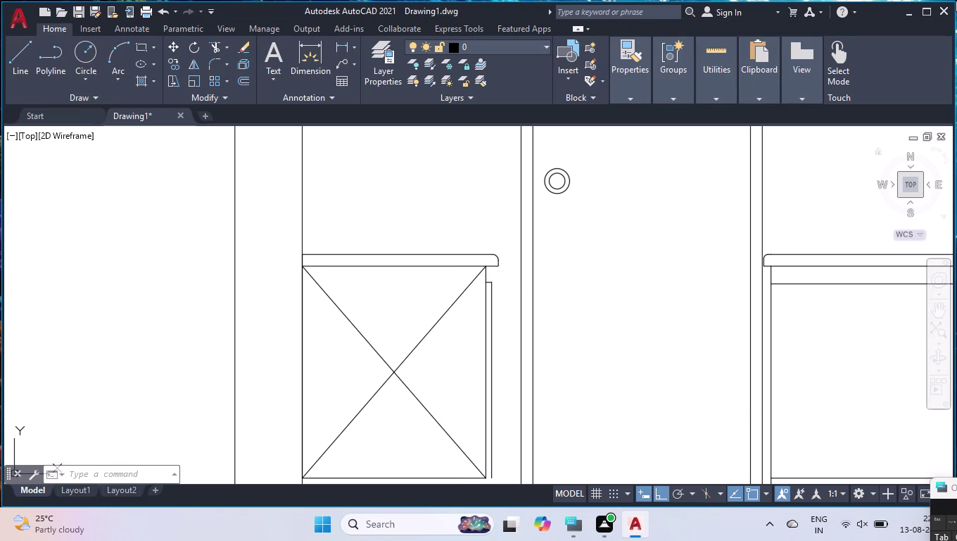
Fill the right counter-top with an AR-CONC hatch and select the new hatch.
scroll(down, 3)
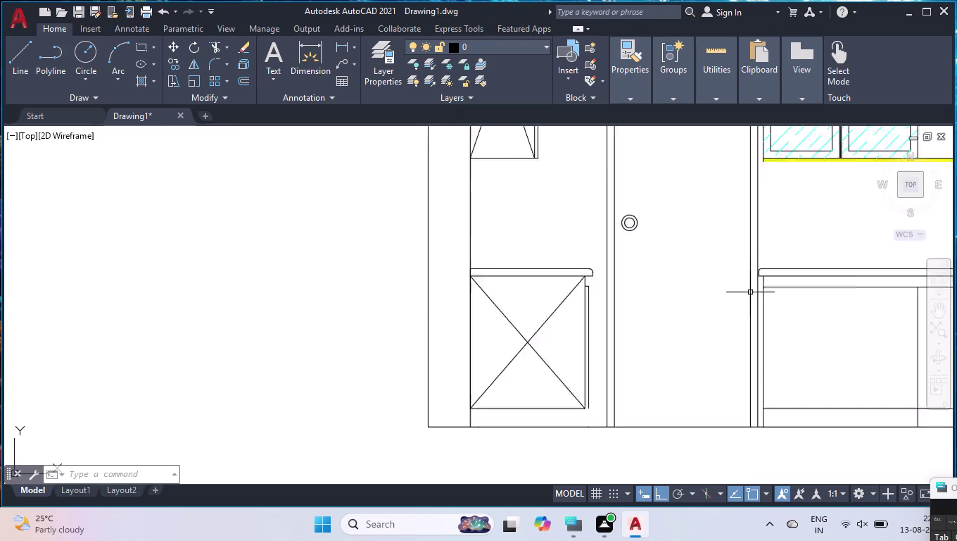
scroll(down, 3)
scroll(up, 3)
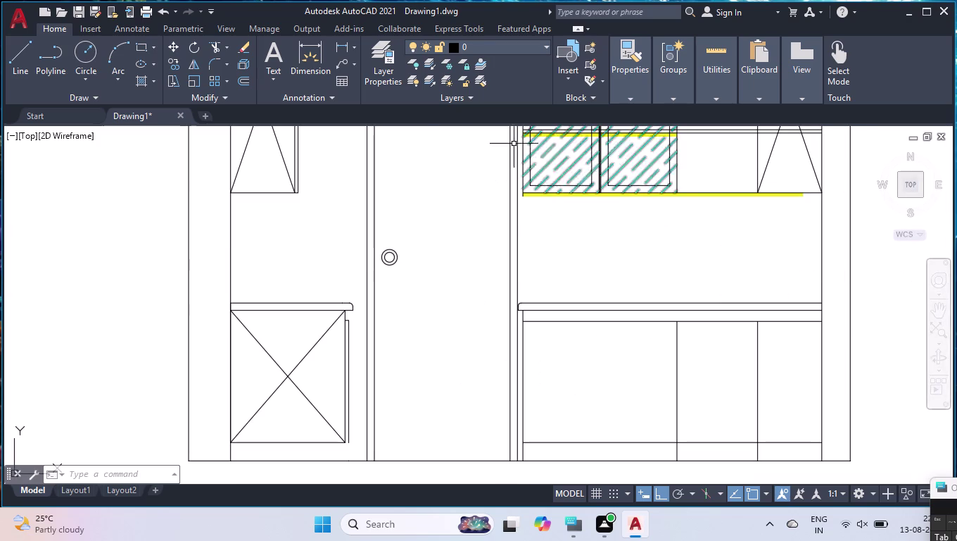
click(145, 82)
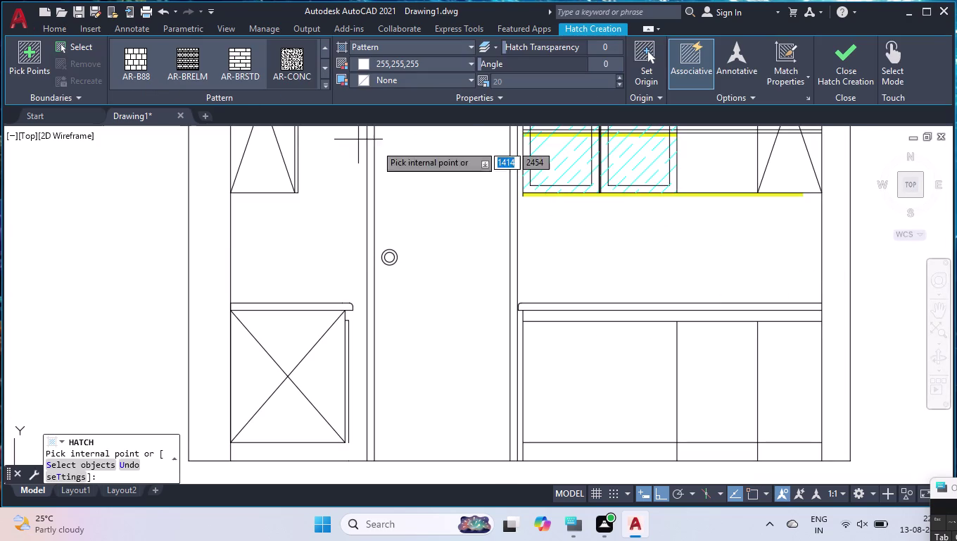
click(706, 306)
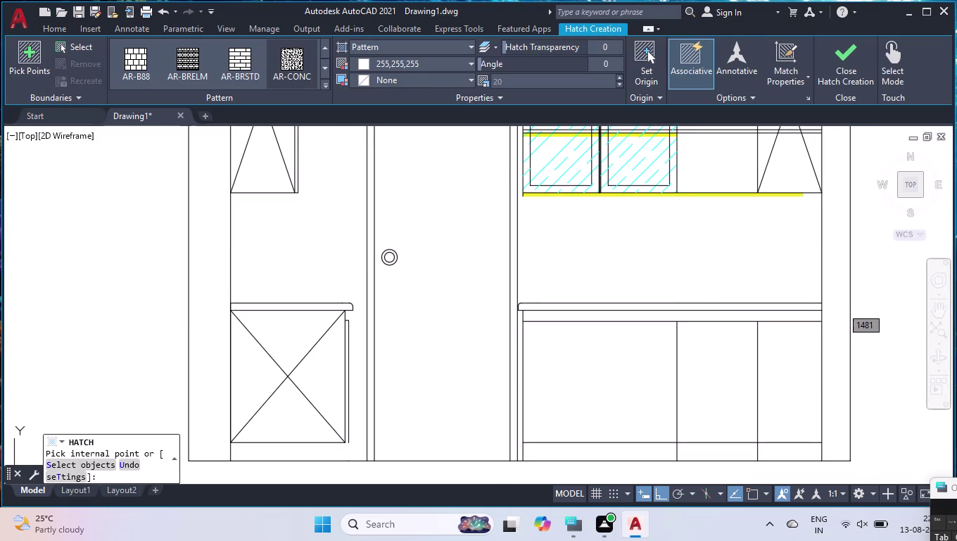
click(298, 63)
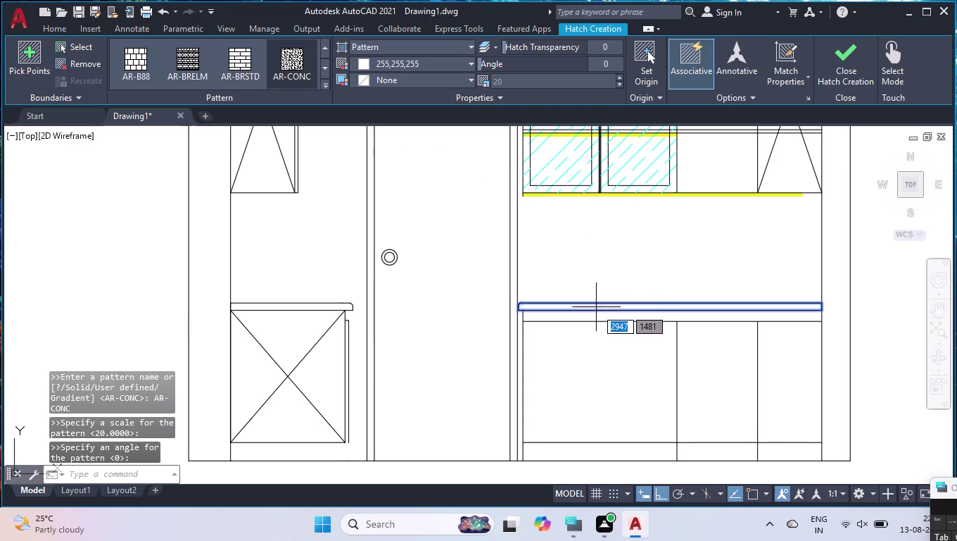
click(597, 306)
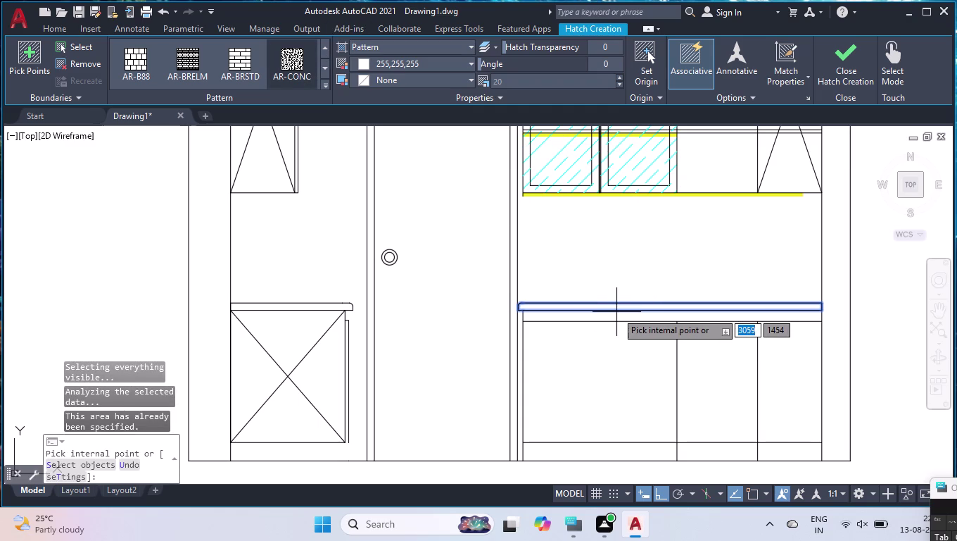
key(Return)
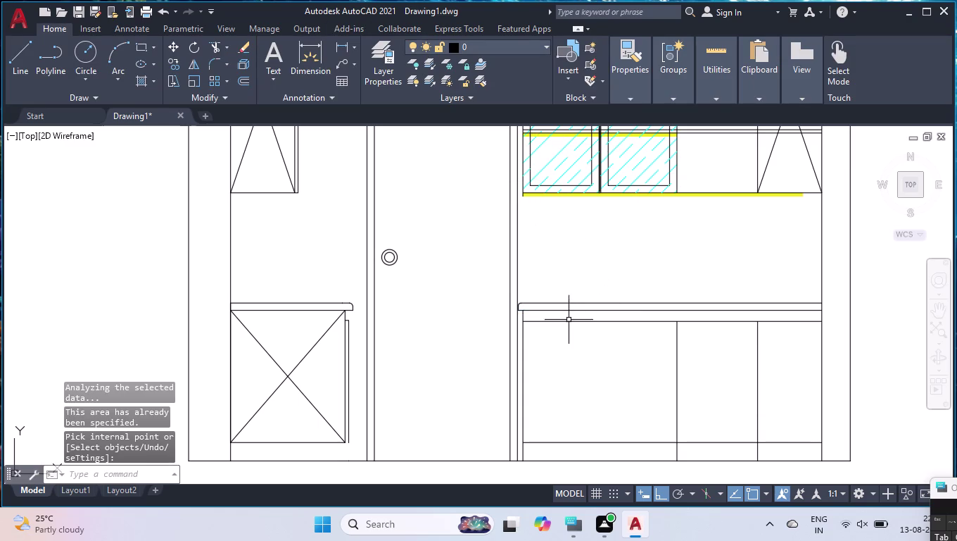
click(584, 307)
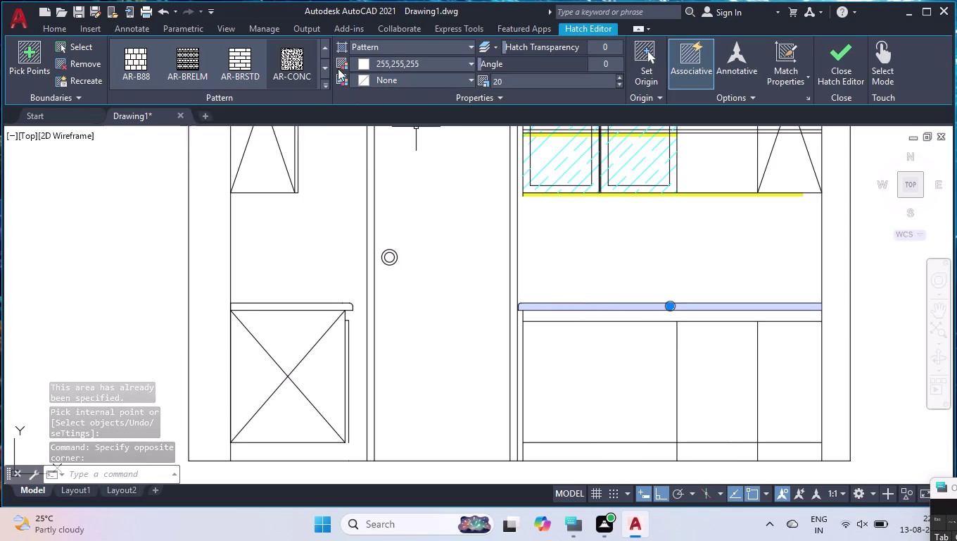
Make the right counter-top hatch black (ByBlock) on a white background.
click(385, 60)
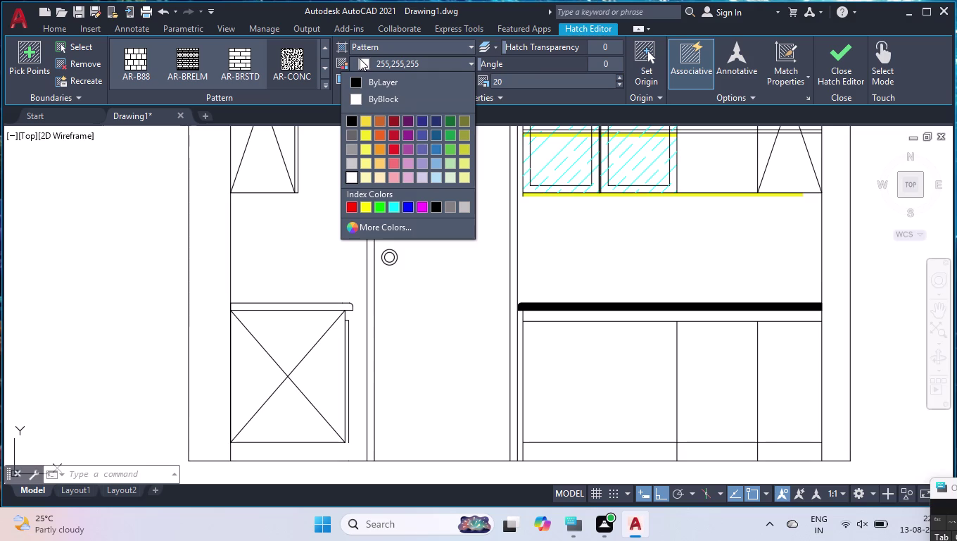
click(358, 99)
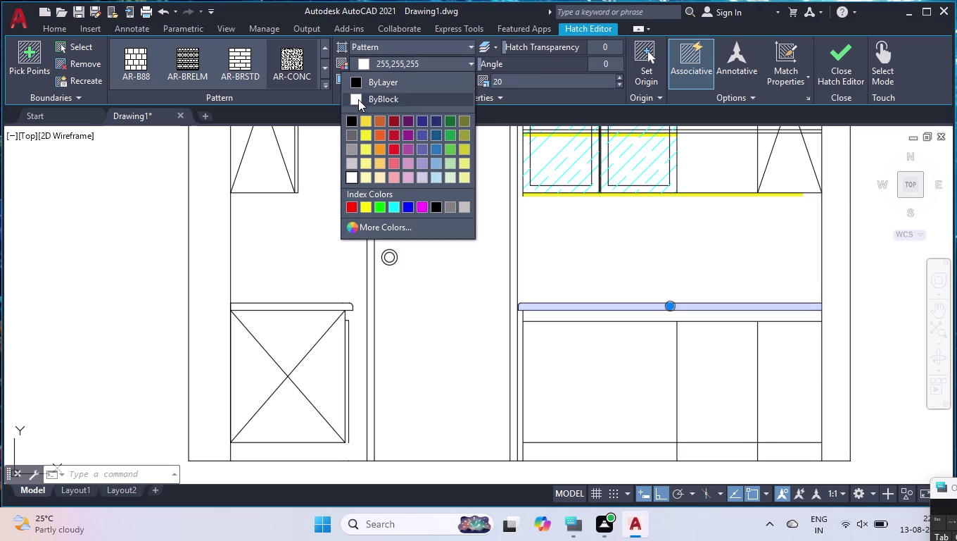
click(368, 79)
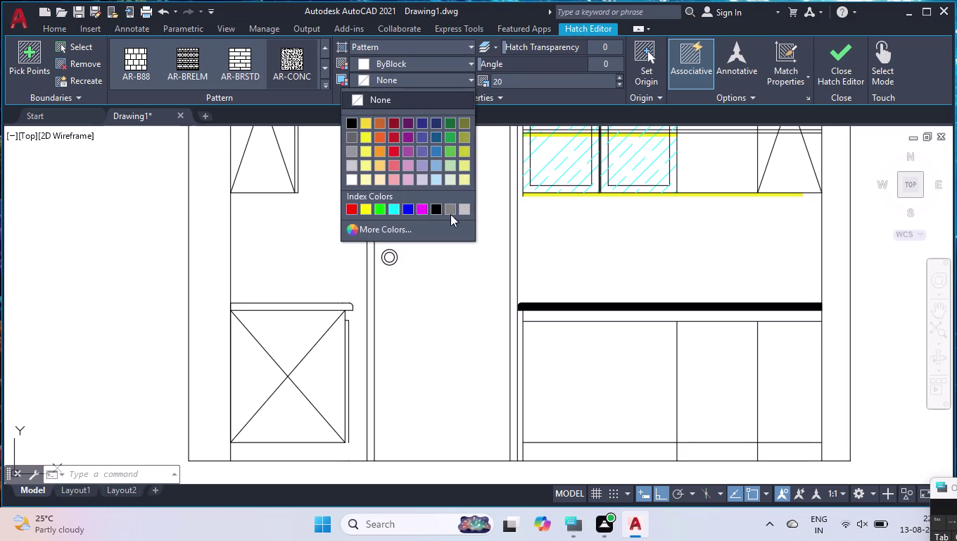
click(436, 207)
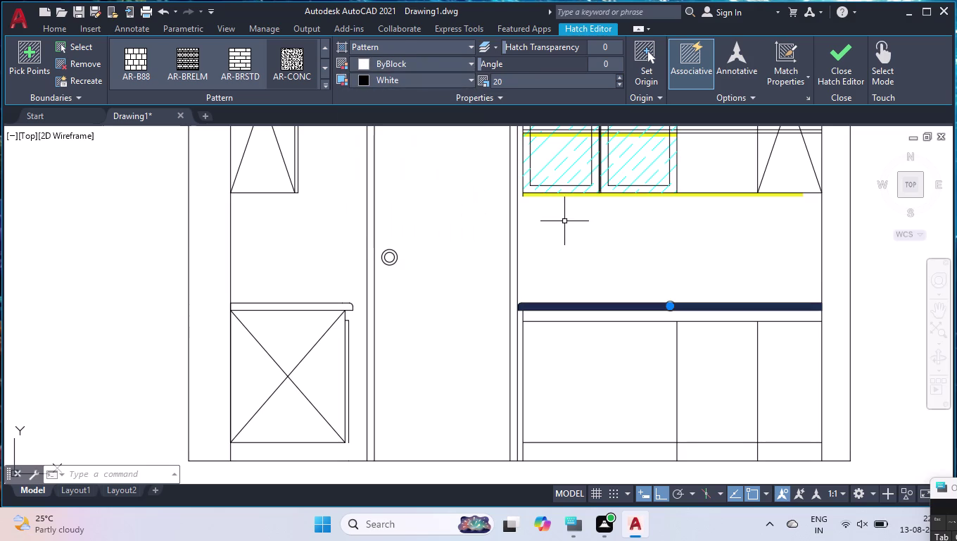
key(ctrl+1)
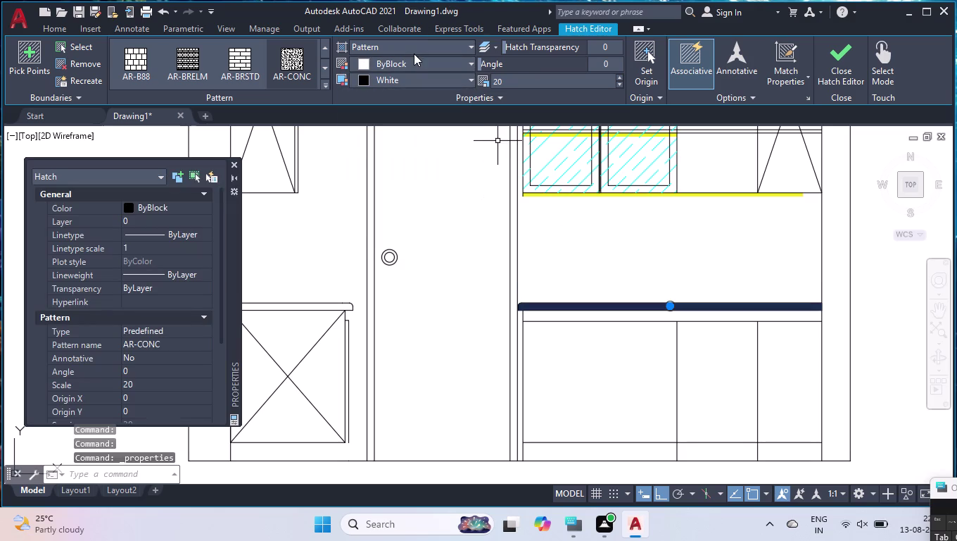
click(408, 61)
click(349, 118)
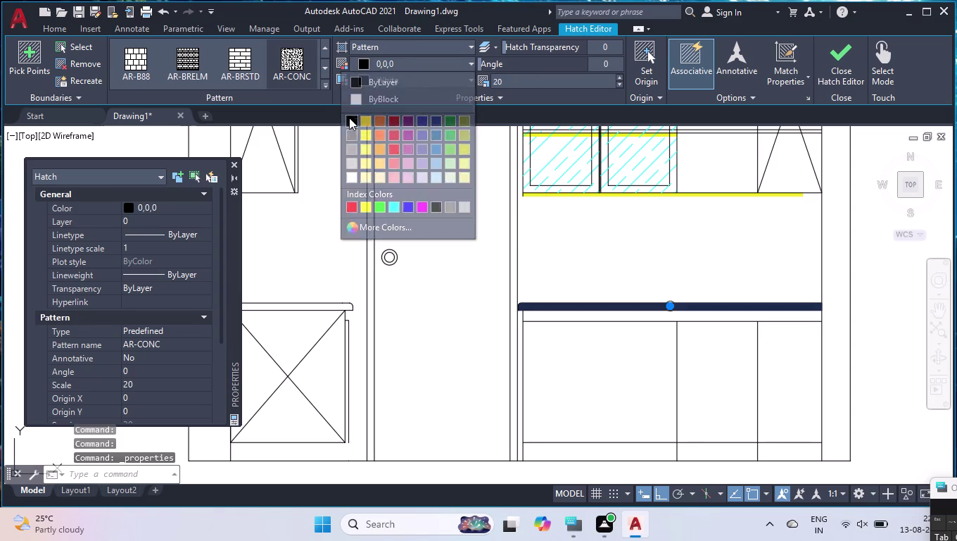
click(378, 79)
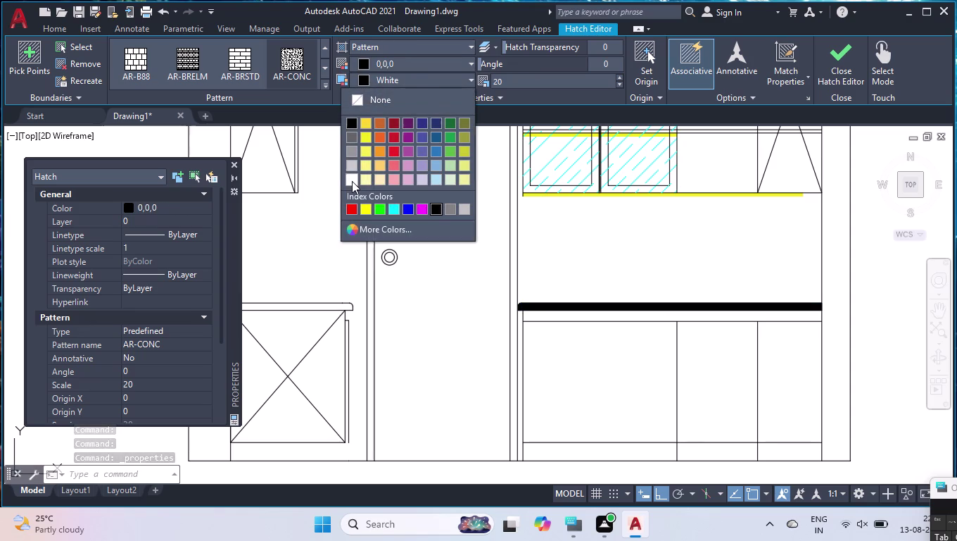
click(352, 181)
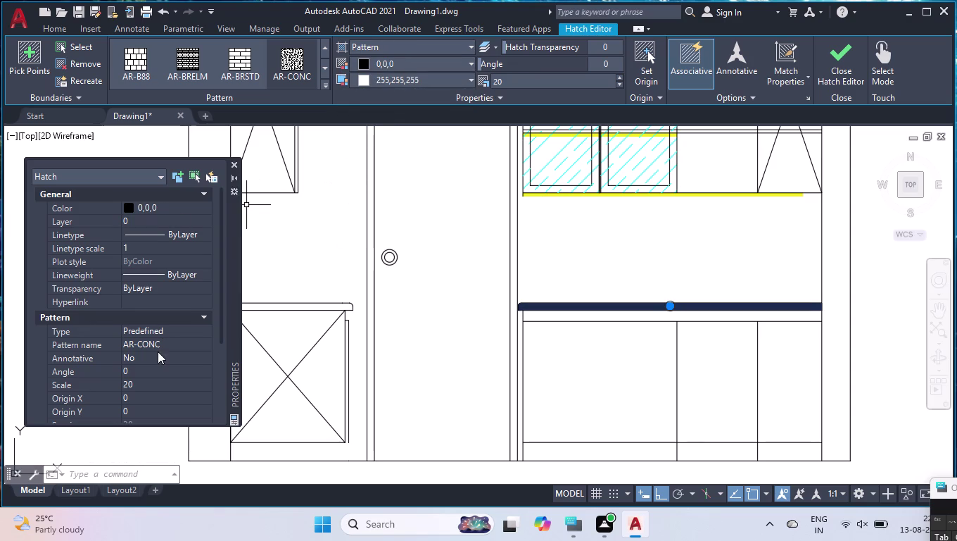
Set the hatch pattern scale to 100 in Properties.
scroll(down, 3)
click(159, 292)
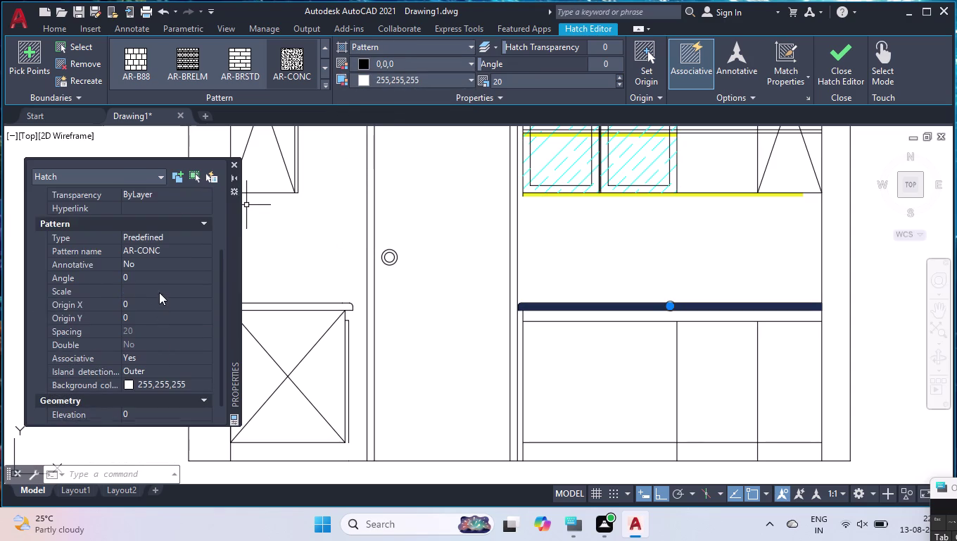
text(100)
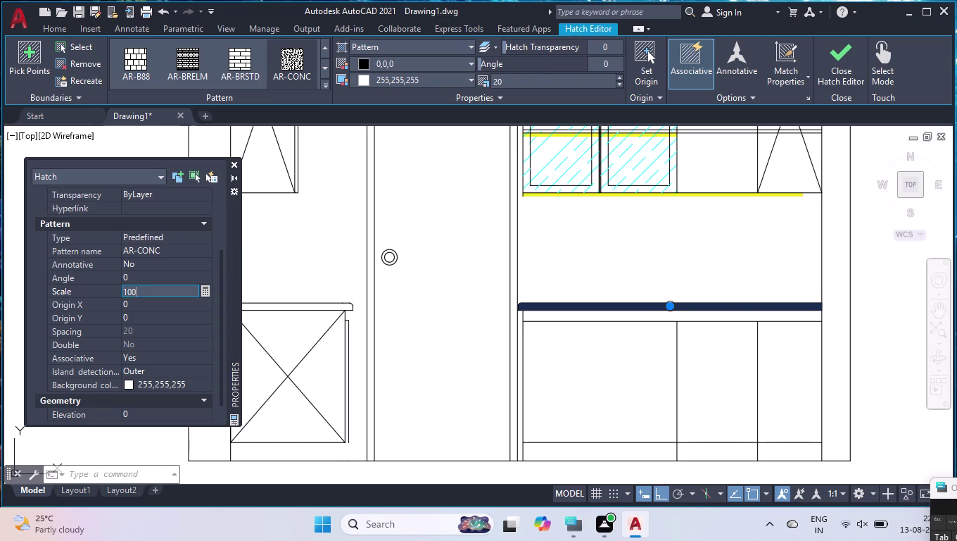
key(Return)
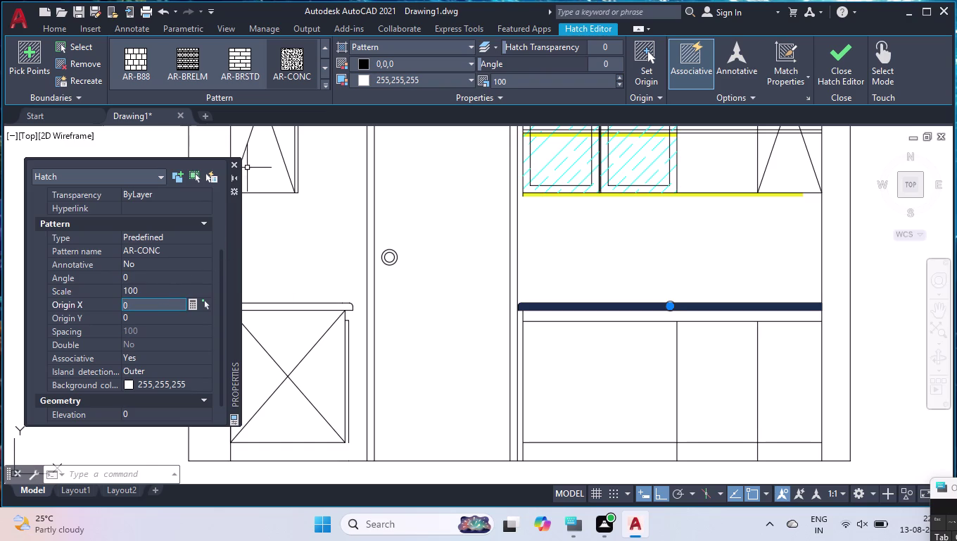
click(235, 164)
scroll(up, 3)
Close the hatch Properties, zoom to inspect the right counter-top, and reselect its hatch.
scroll(up, 3)
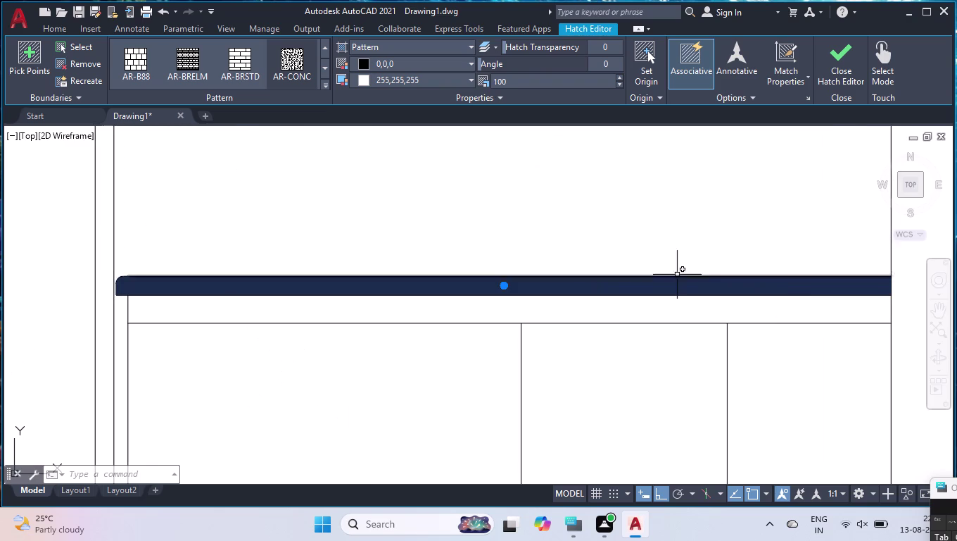
scroll(up, 3)
scroll(up, 3)
key(Return)
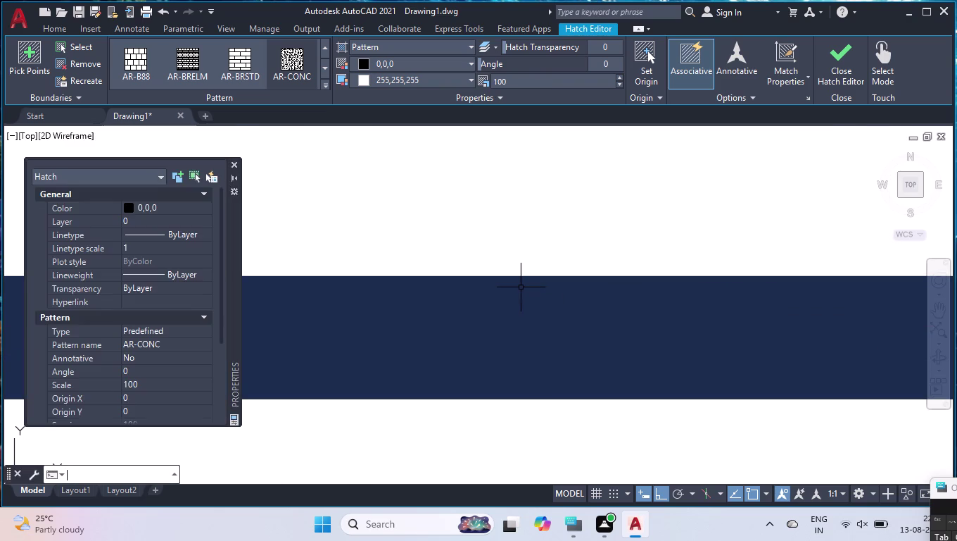
click(237, 166)
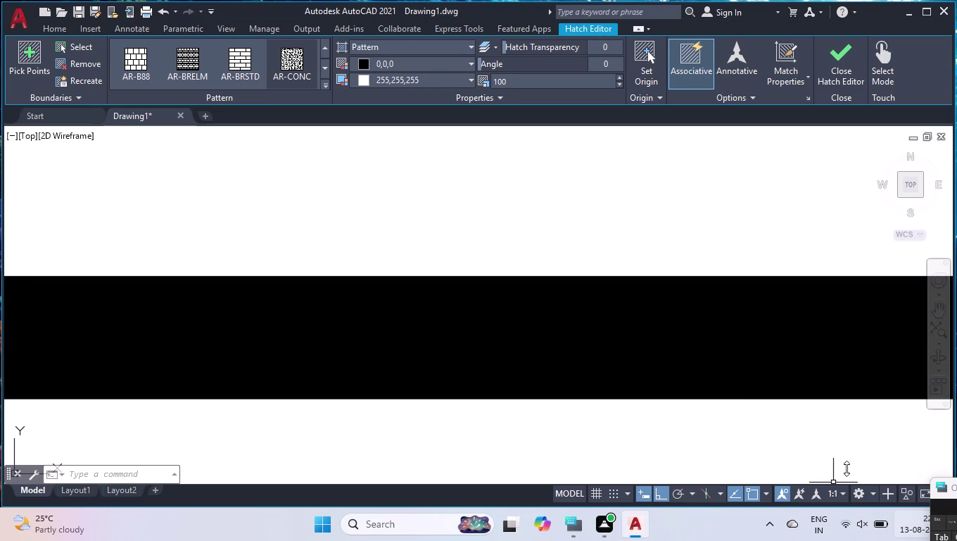
scroll(up, 3)
scroll(up, 3)
scroll(up, 3)
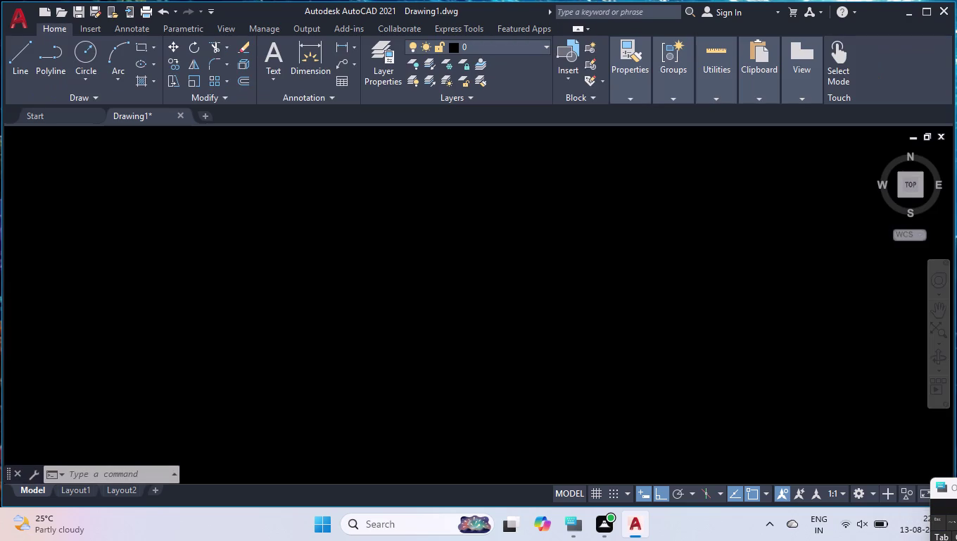
scroll(down, 3)
scroll(down, 3)
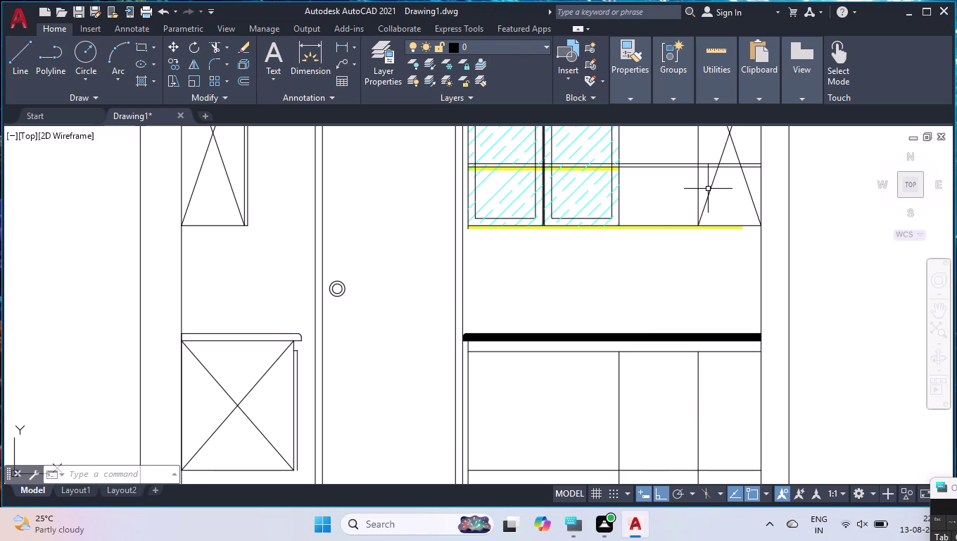
click(649, 335)
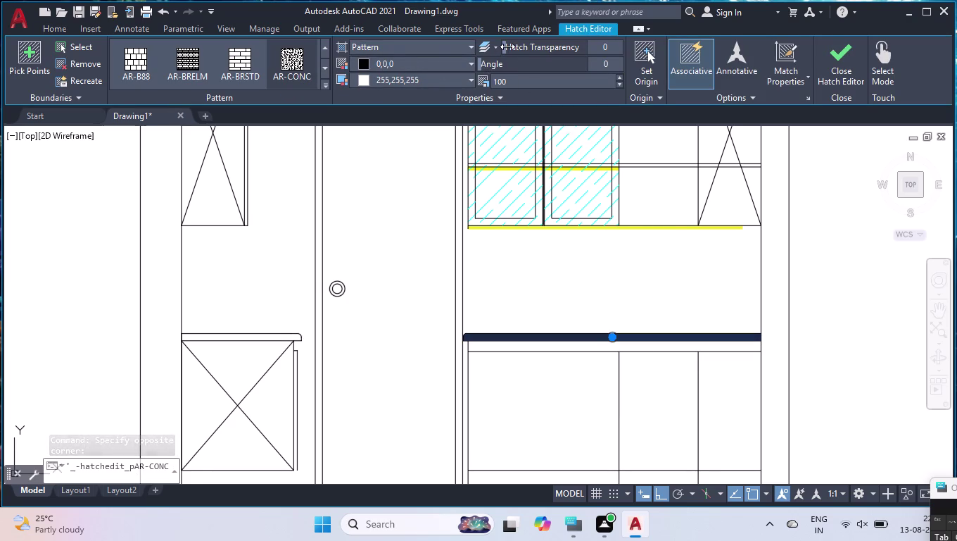
Try transparency and background colour on the right counter-top hatch, then delete it.
drag(508, 47, 671, 44)
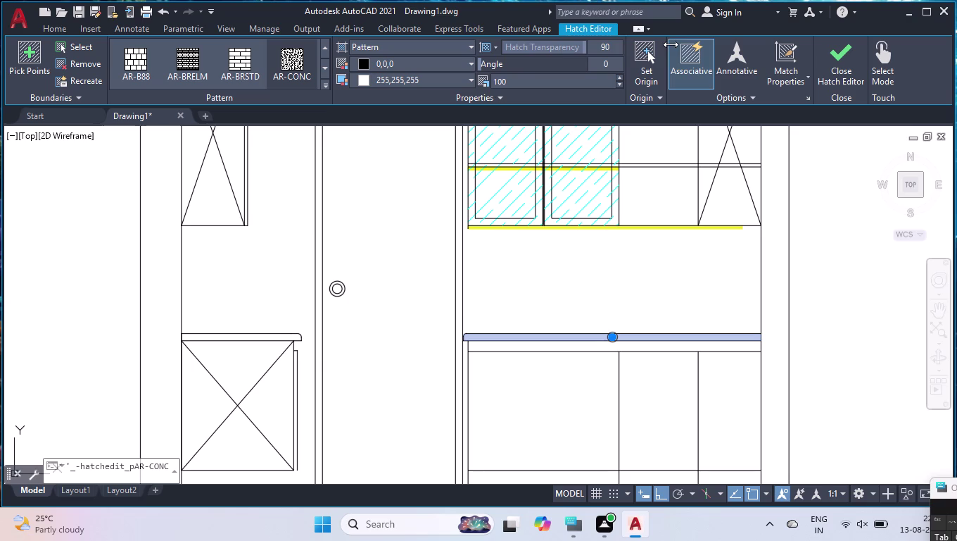
drag(671, 44, 481, 48)
click(479, 60)
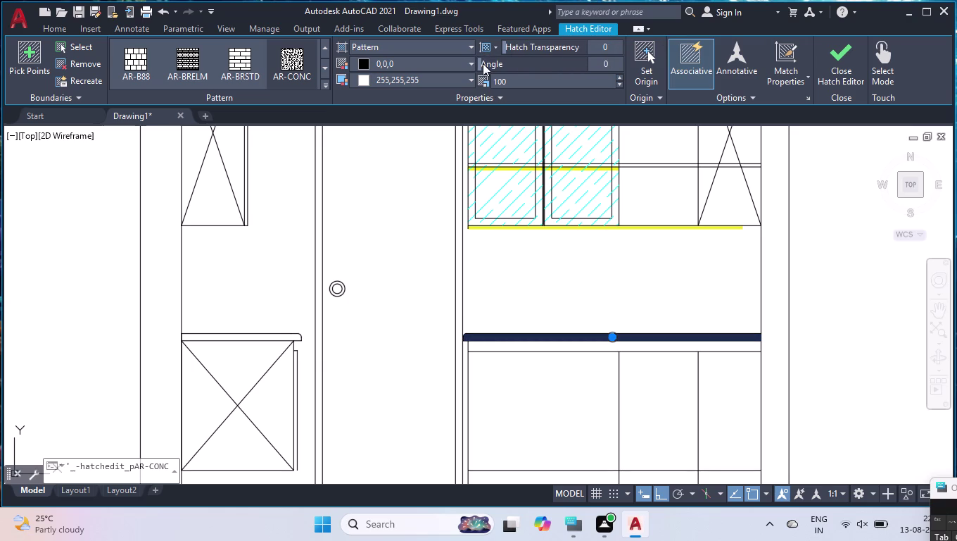
click(394, 74)
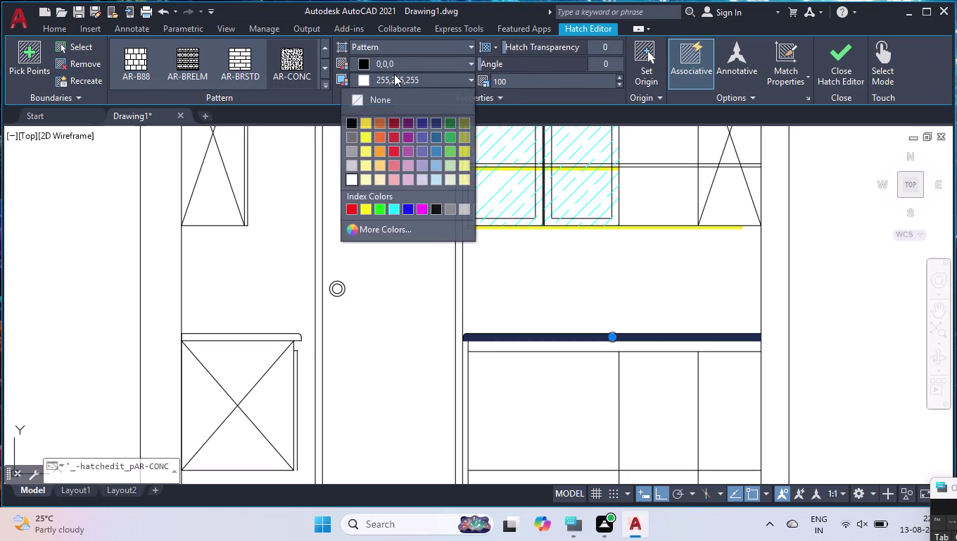
click(395, 74)
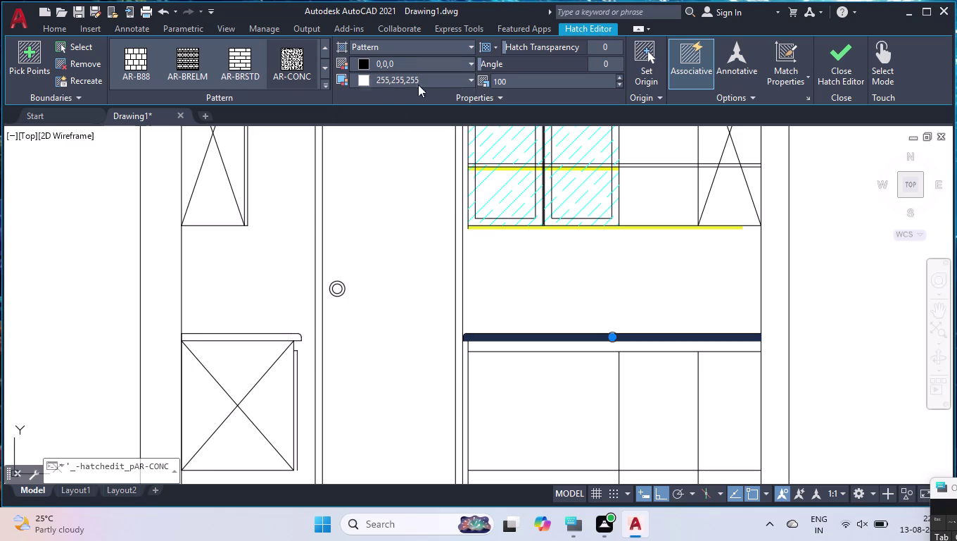
key(Delete)
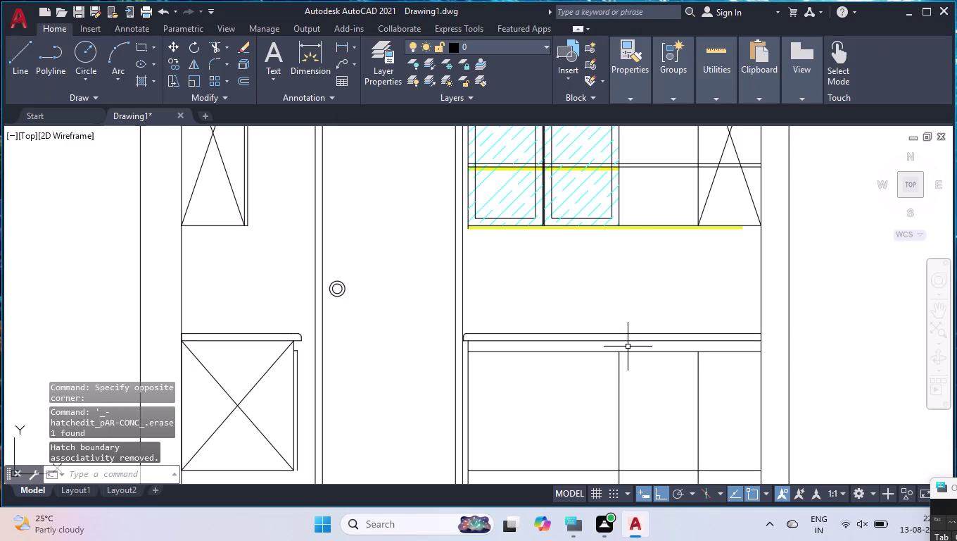
scroll(down, 3)
scroll(up, 3)
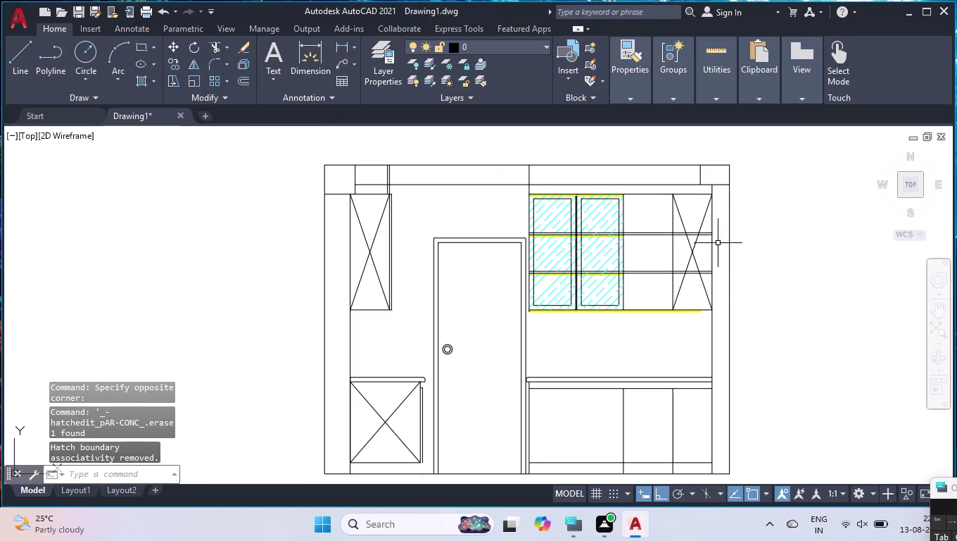